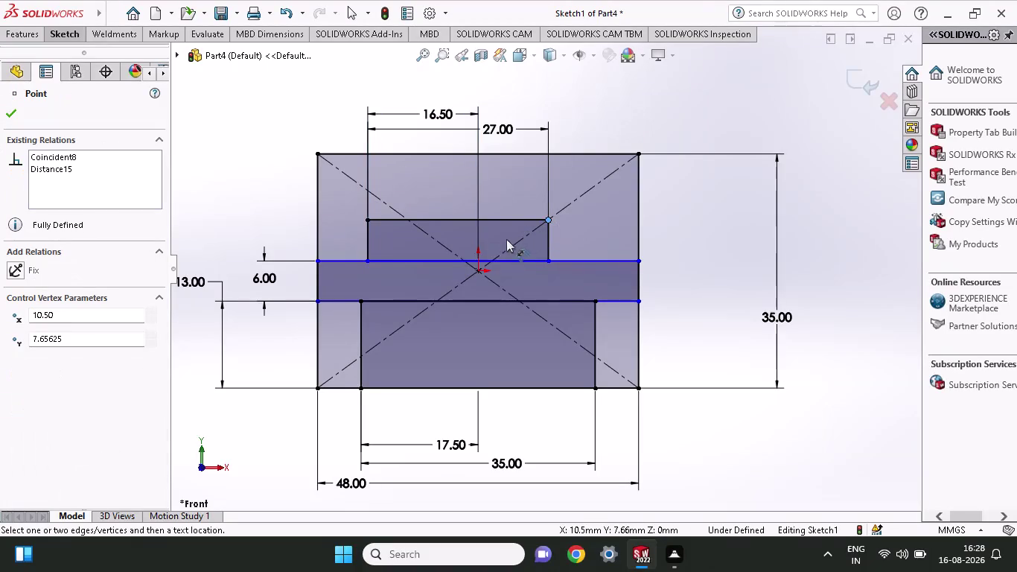
Add a driven width dimension over the top slot, then select its 27.00 width.
click(477, 260)
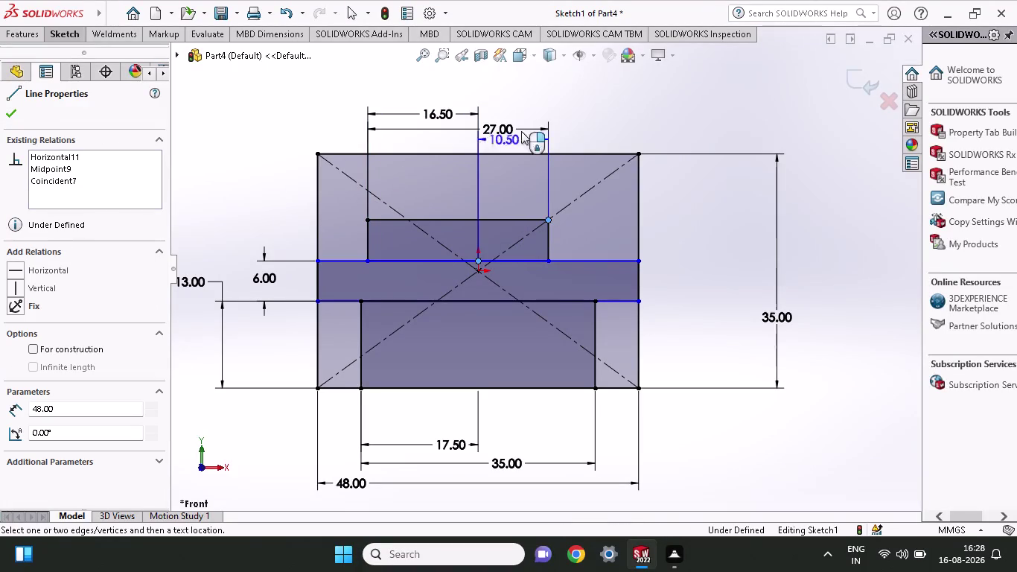
click(534, 108)
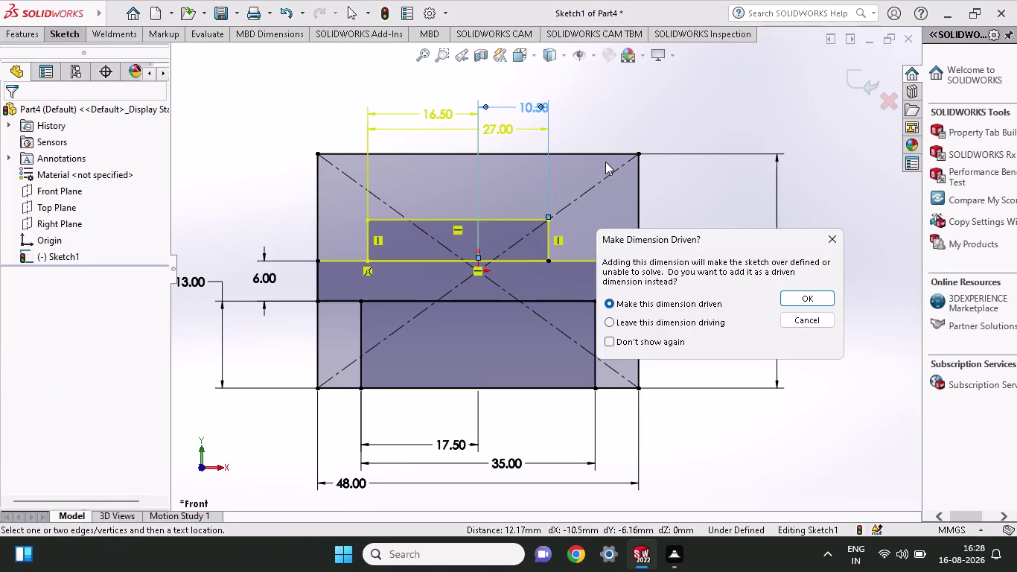
click(823, 230)
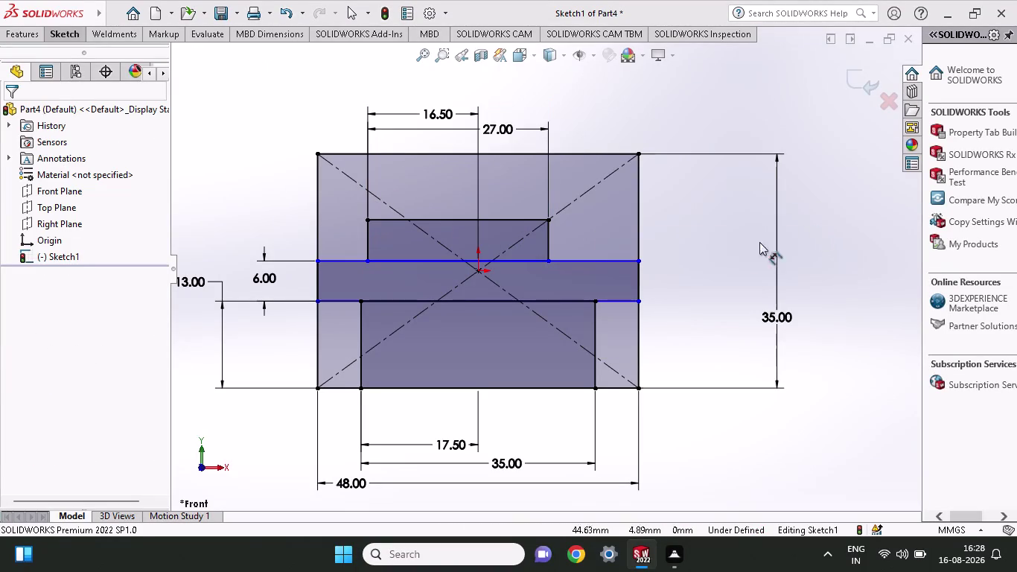
click(547, 259)
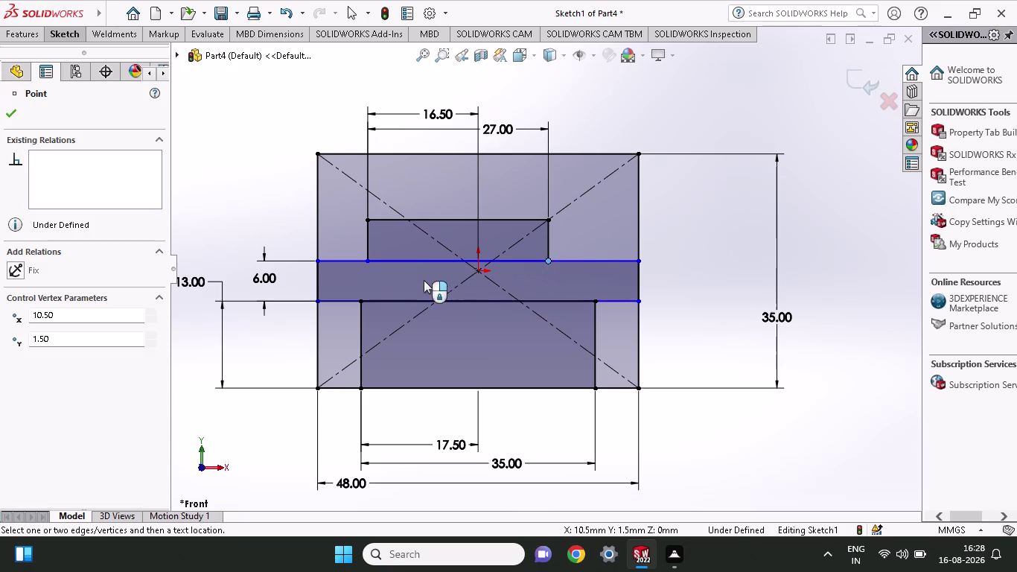
click(369, 263)
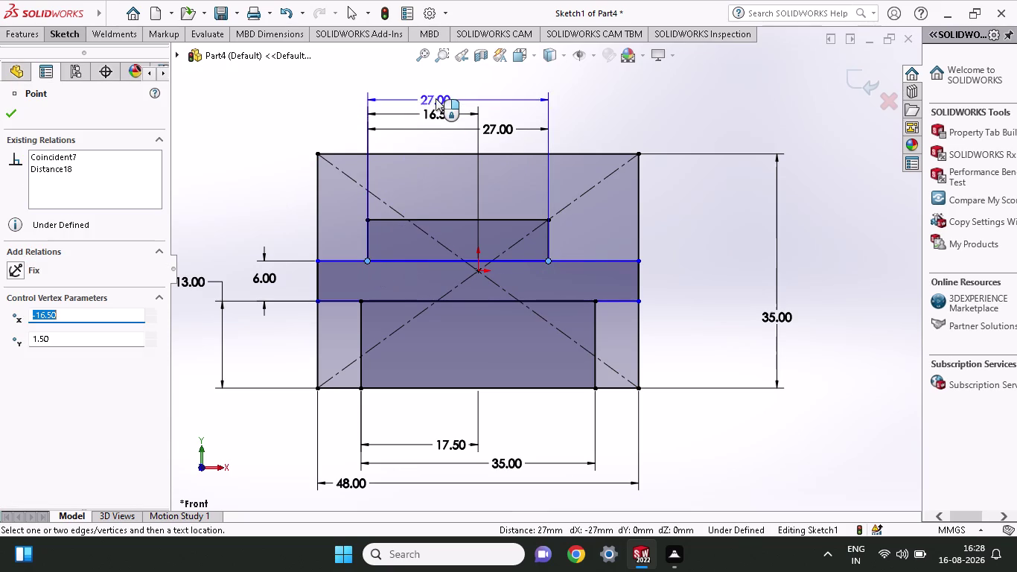
click(435, 98)
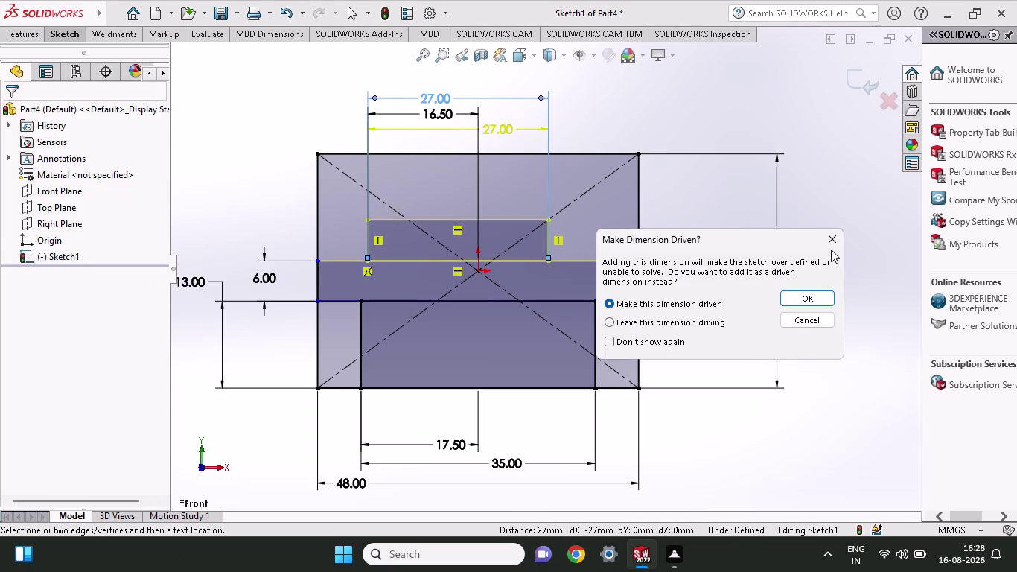
click(831, 245)
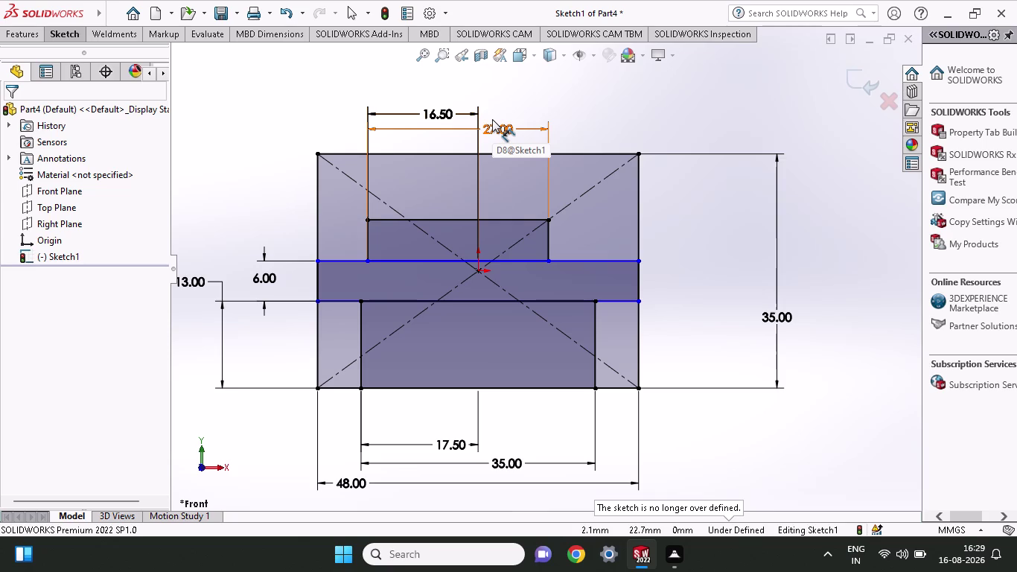
key(Escape)
key(Escape)
key(Escape)
click(500, 127)
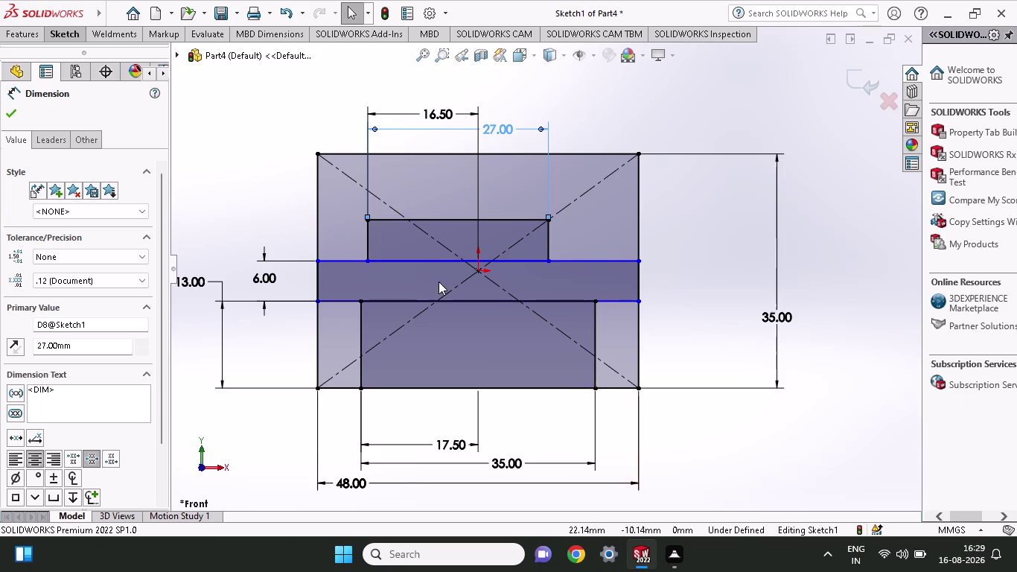
Change the slot's 16.50 offset to 27/2 (13.50), leaving the 6.00 thickness unchanged.
double_click(437, 113)
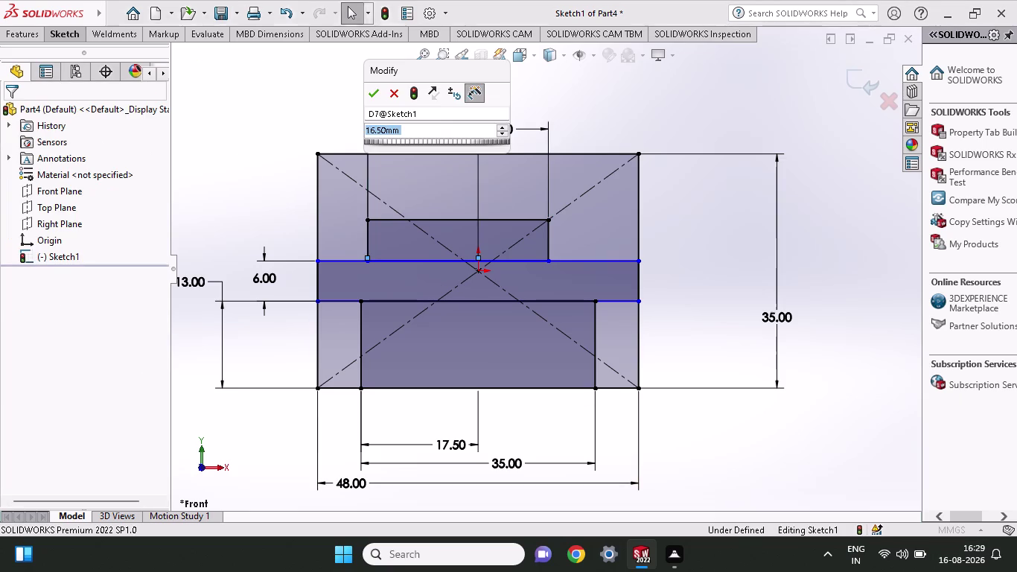
text(27)
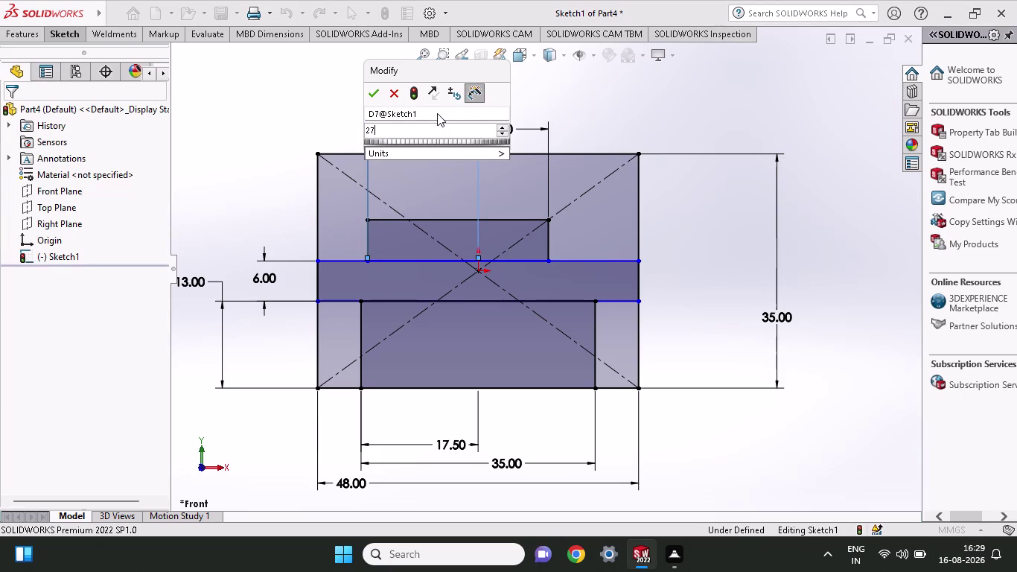
text(/2)
key(Return)
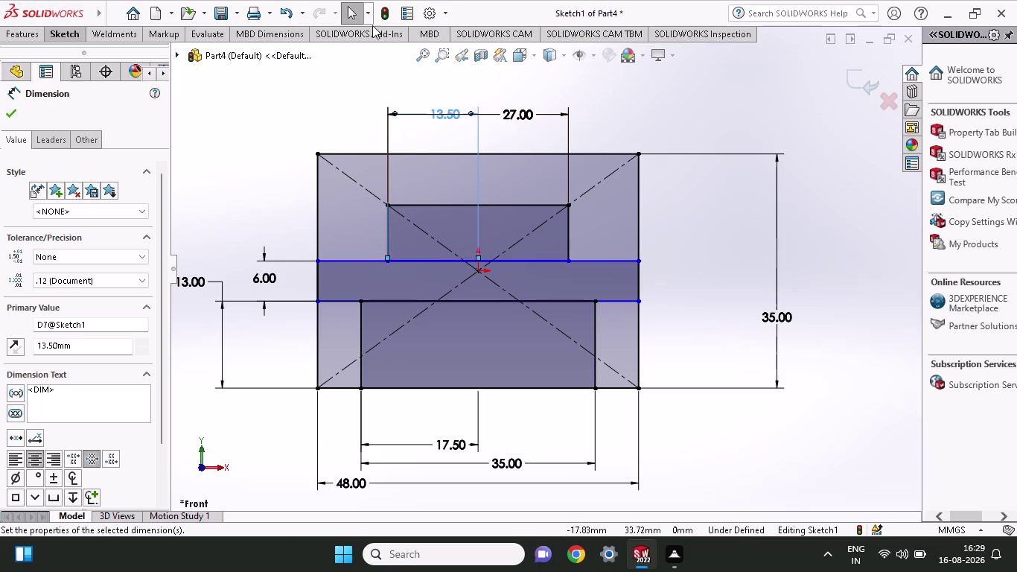
double_click(261, 279)
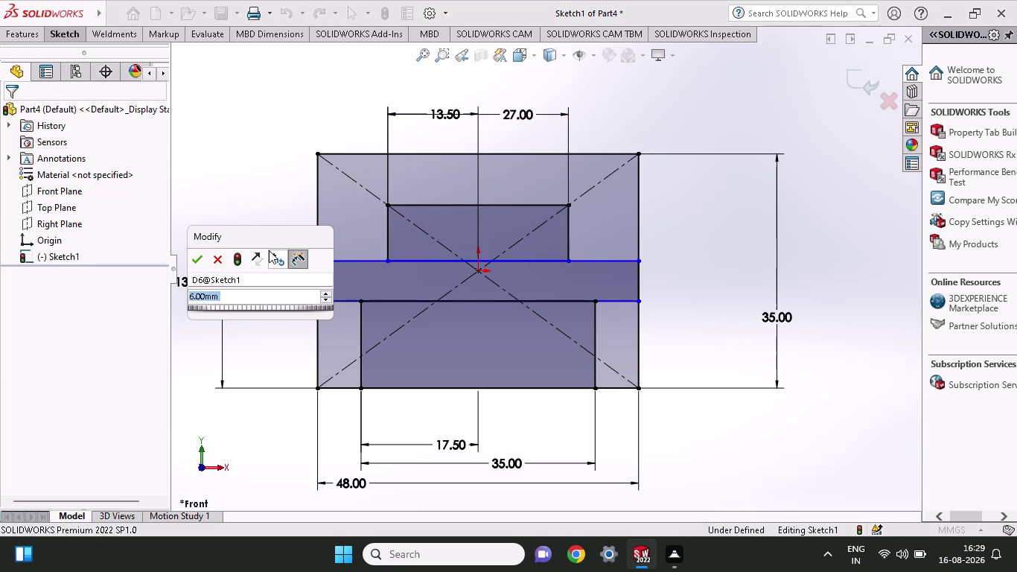
click(195, 256)
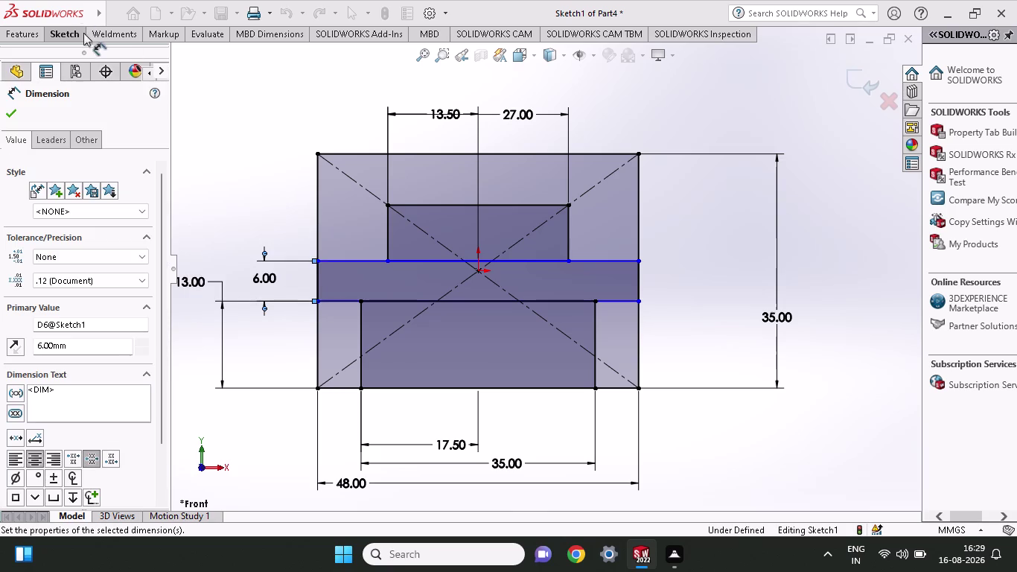
Dimension the slot's left side at 8.34 and undo the accidental height change.
click(78, 40)
click(65, 72)
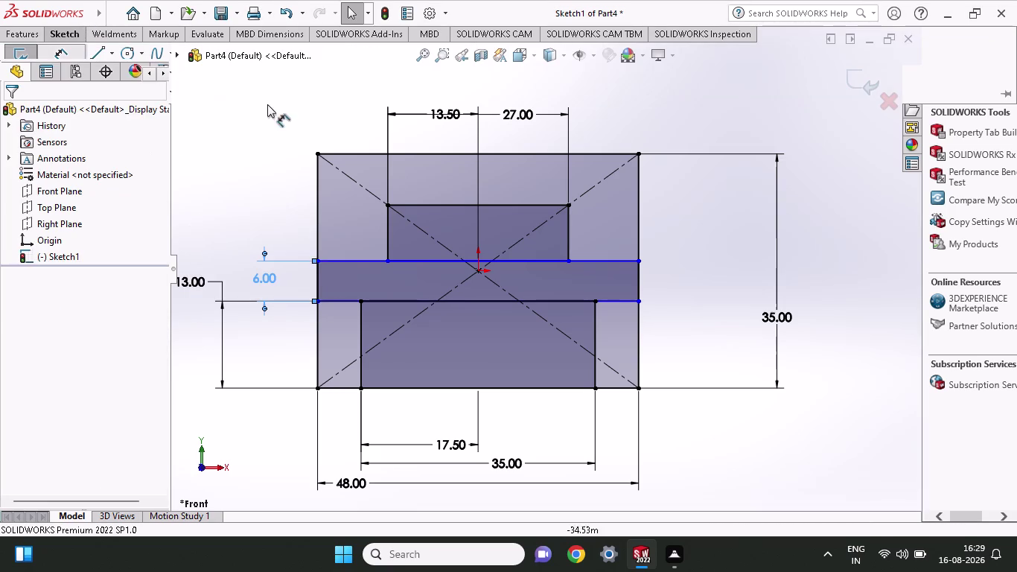
click(388, 238)
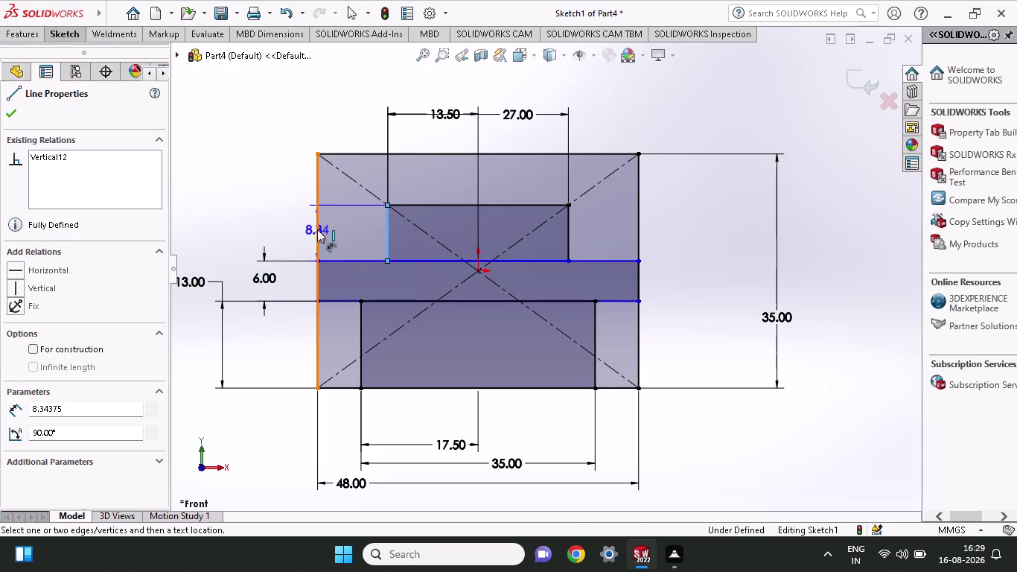
click(233, 243)
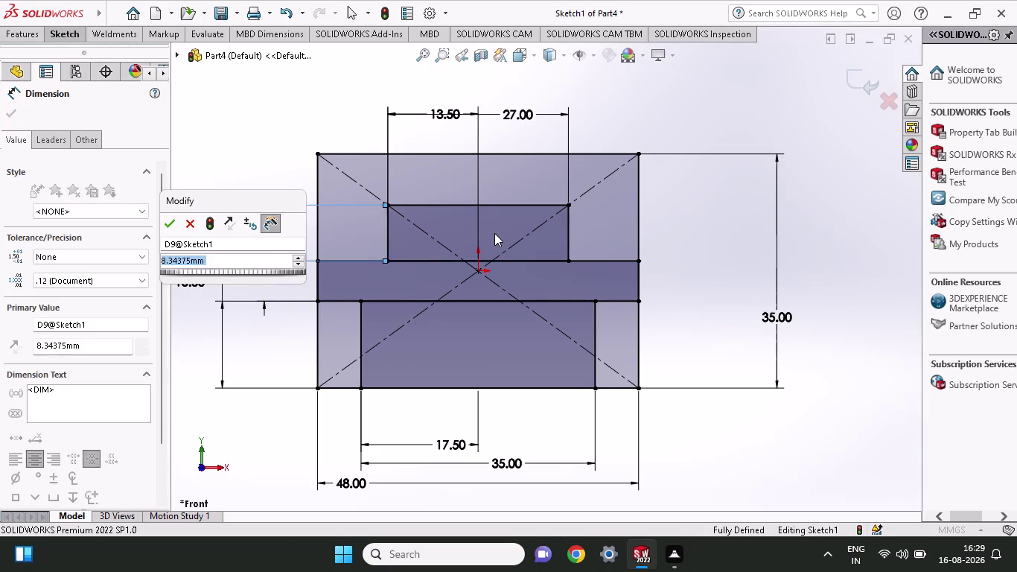
key(3)
key(Return)
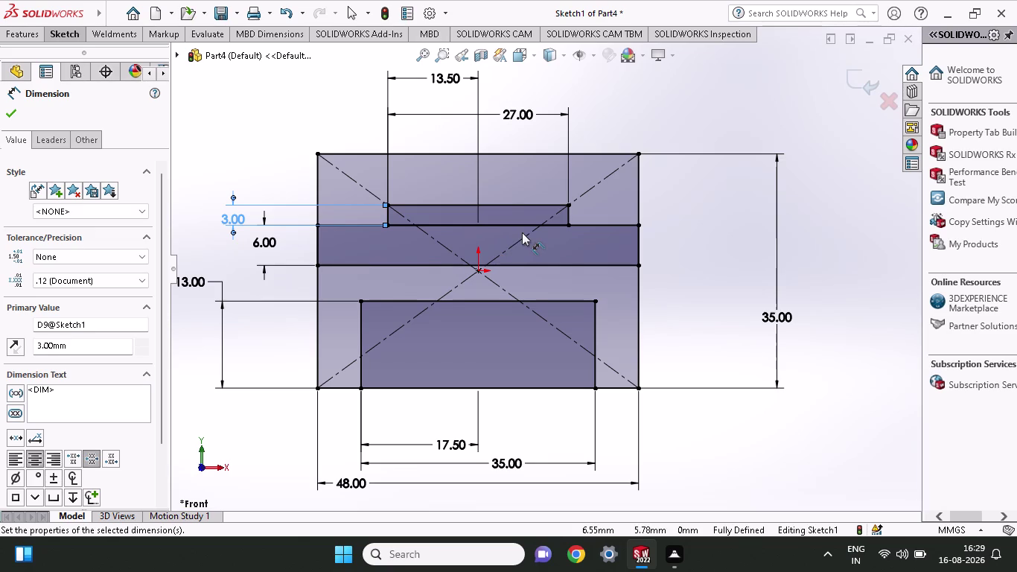
key(ctrl+z)
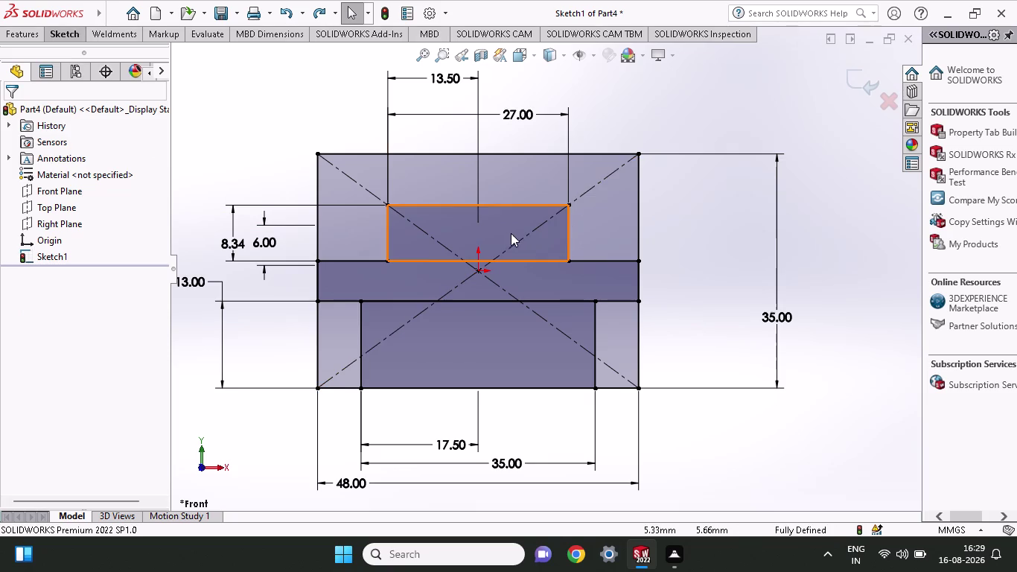
Undo the slot selection and re-enter the slot offset as 27/2.
drag(507, 233, 506, 226)
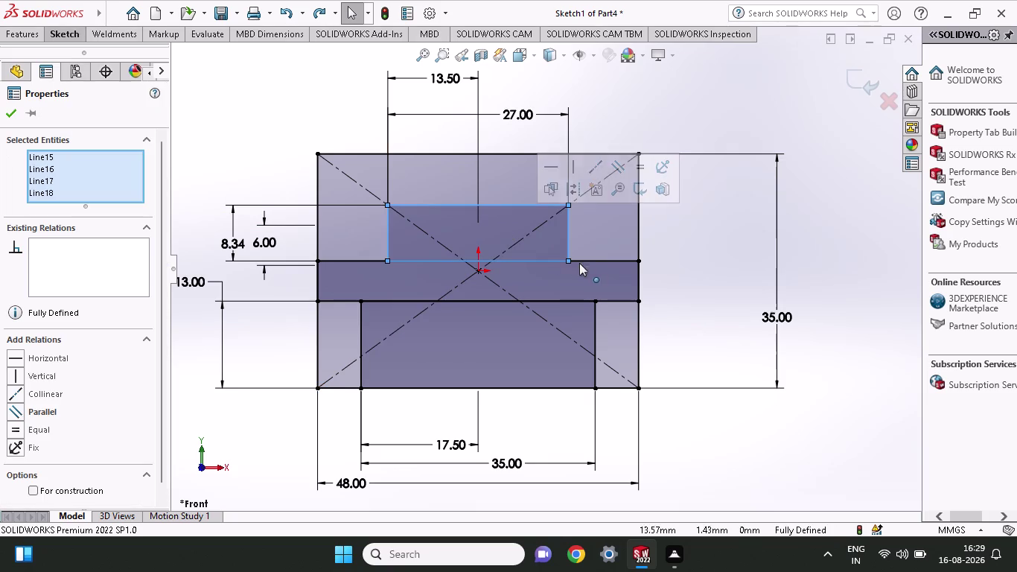
key(Escape)
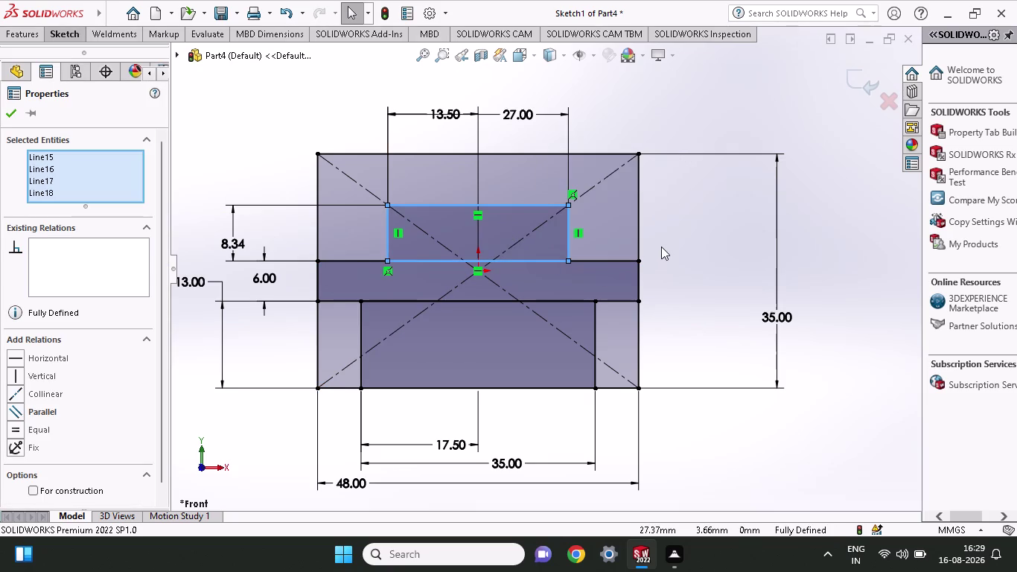
key(Escape)
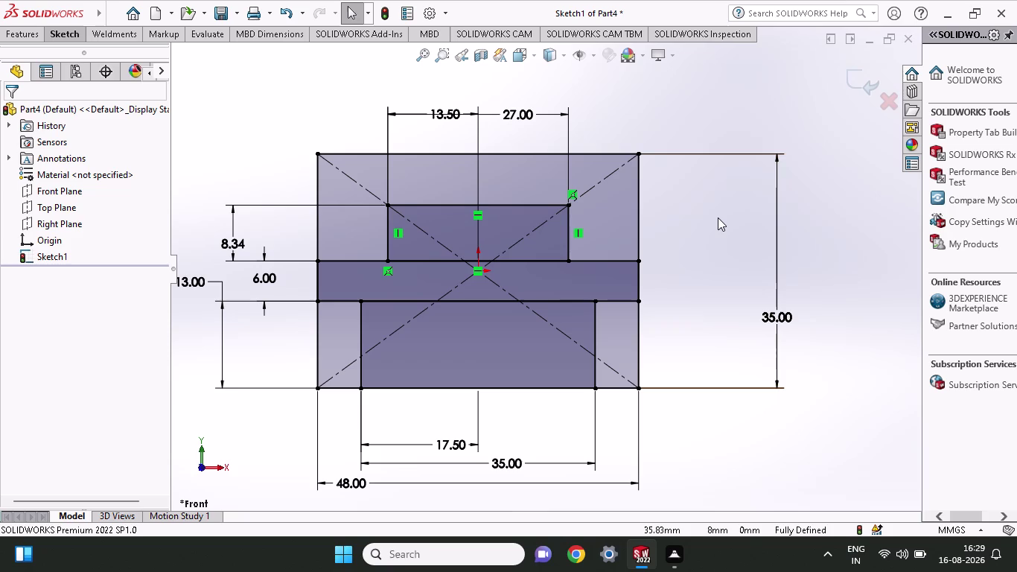
key(ctrl+z)
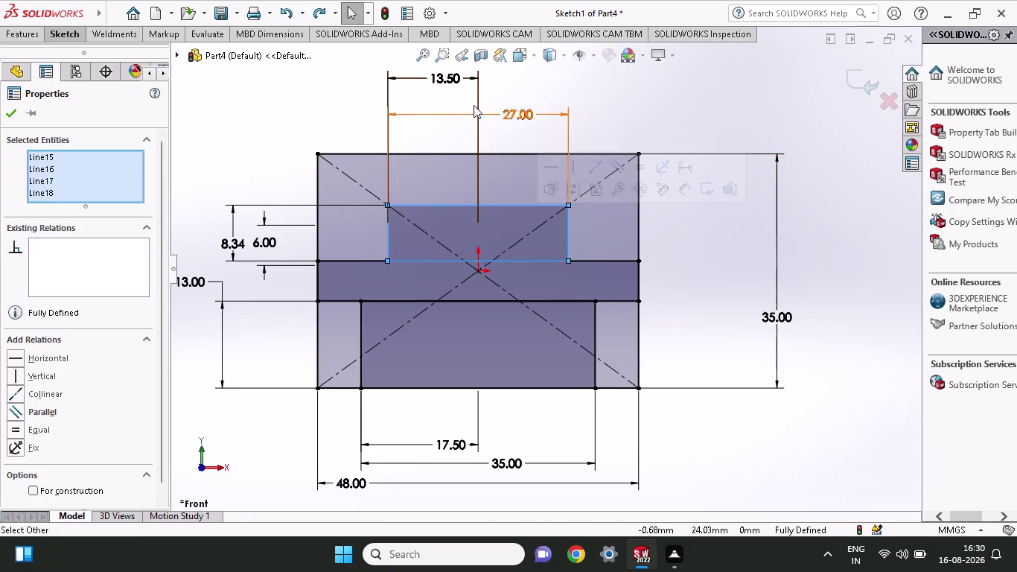
double_click(450, 79)
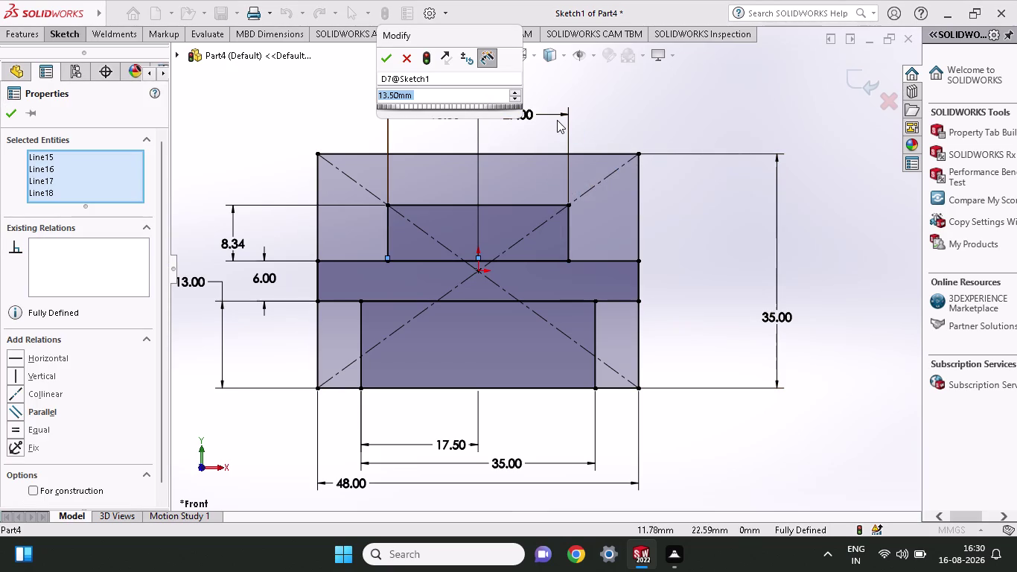
text(27/2)
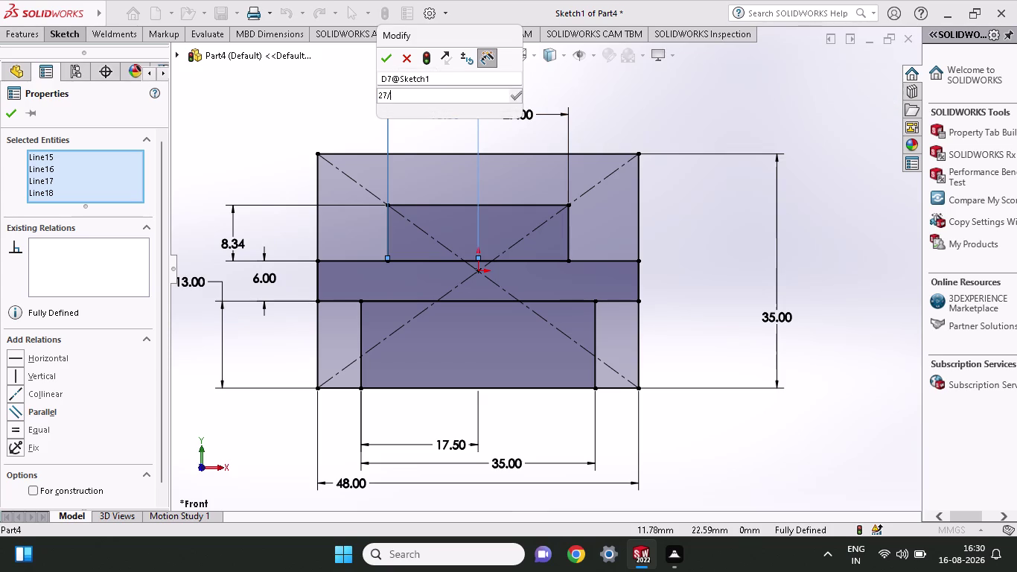
key(Return)
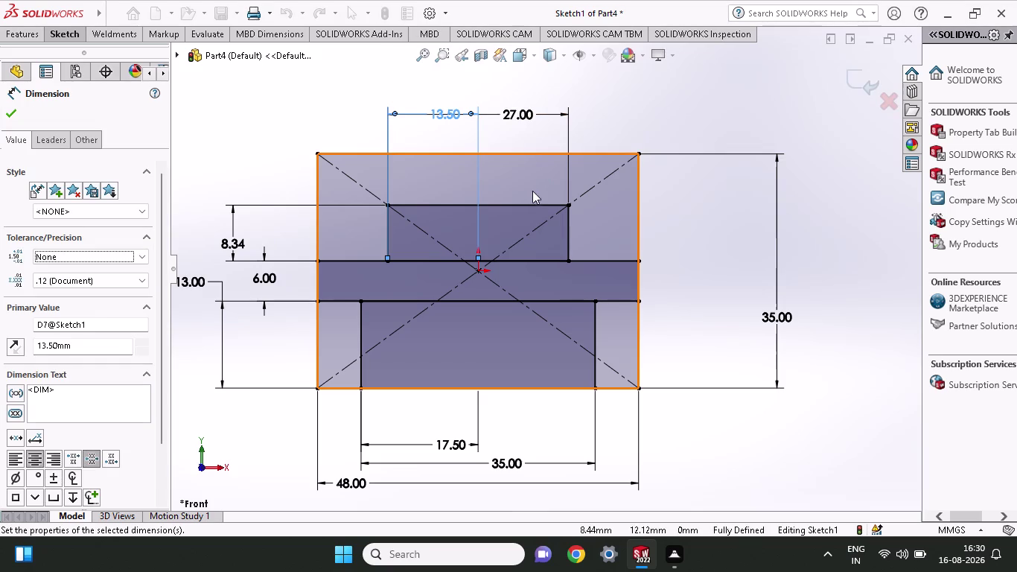
Delete the slot's lines, confirming removal of their dimensions.
click(520, 215)
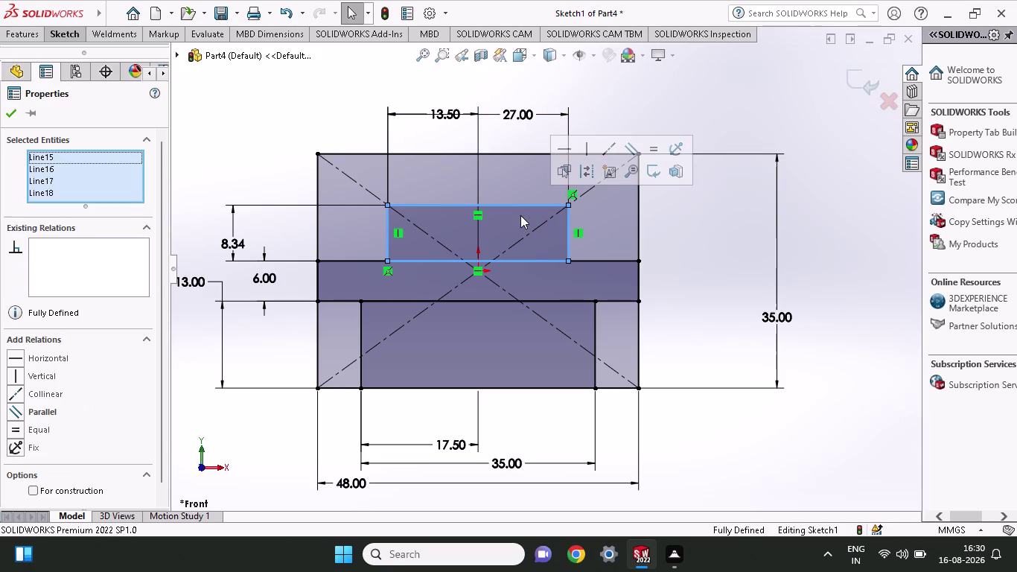
key(Delete)
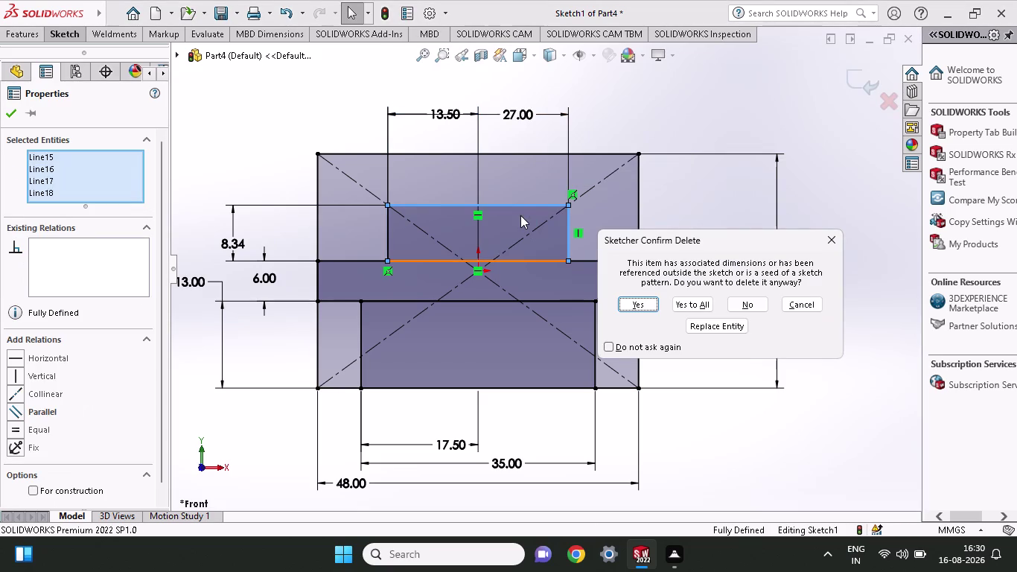
click(631, 309)
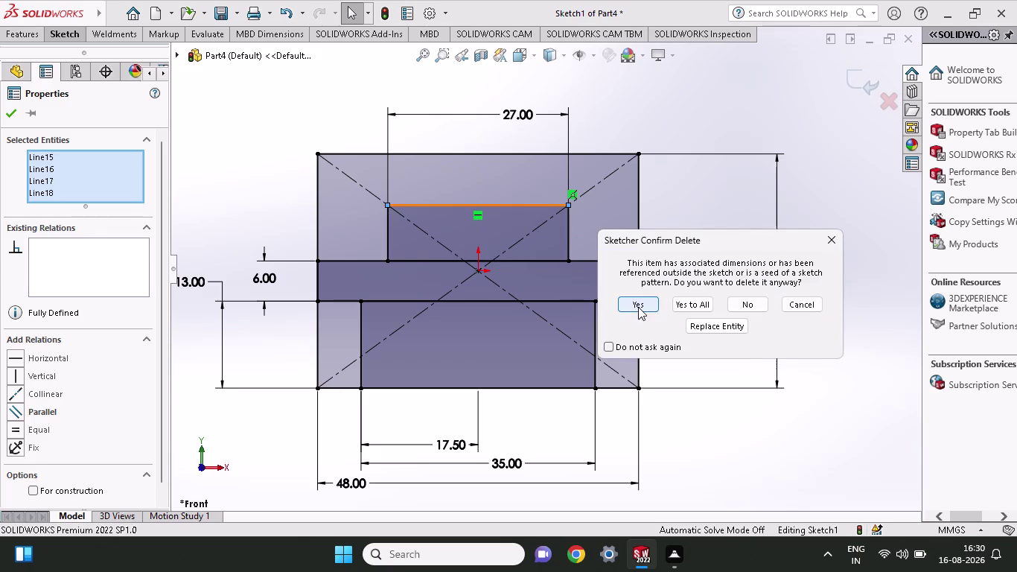
click(637, 306)
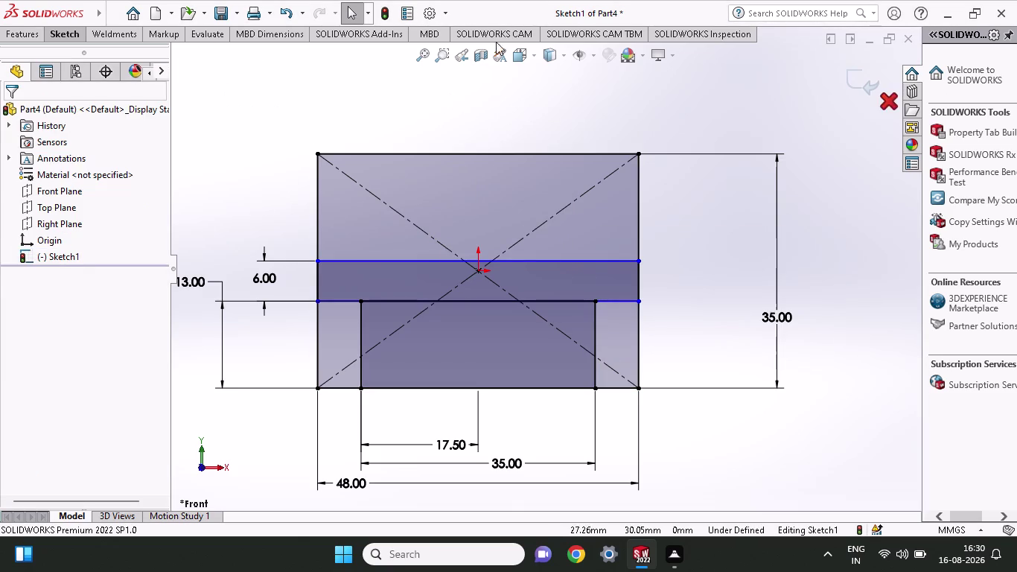
click(55, 33)
click(87, 49)
Draw the left stepped side of the groove outline up to the top edge.
click(89, 55)
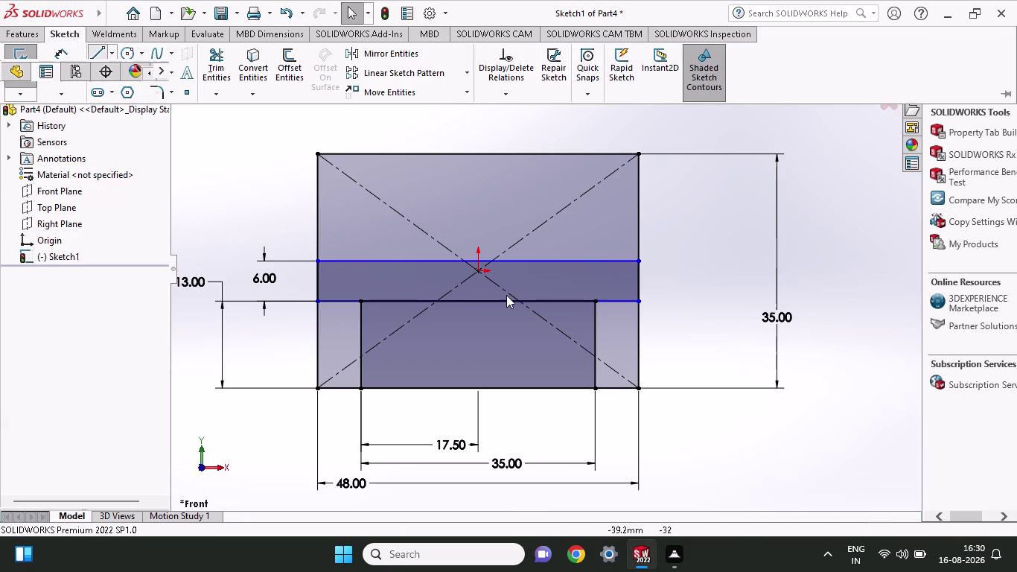
click(420, 260)
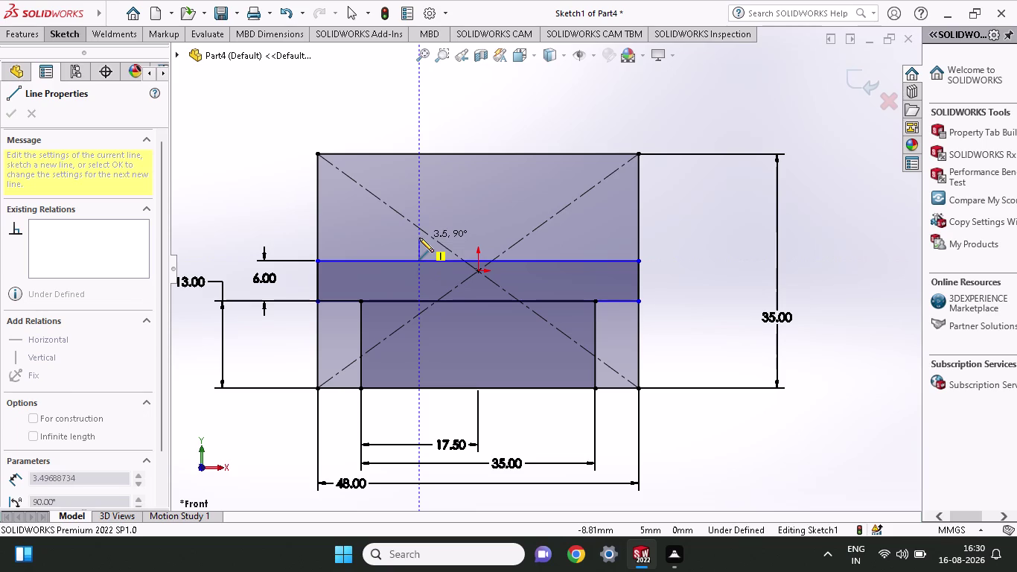
click(419, 237)
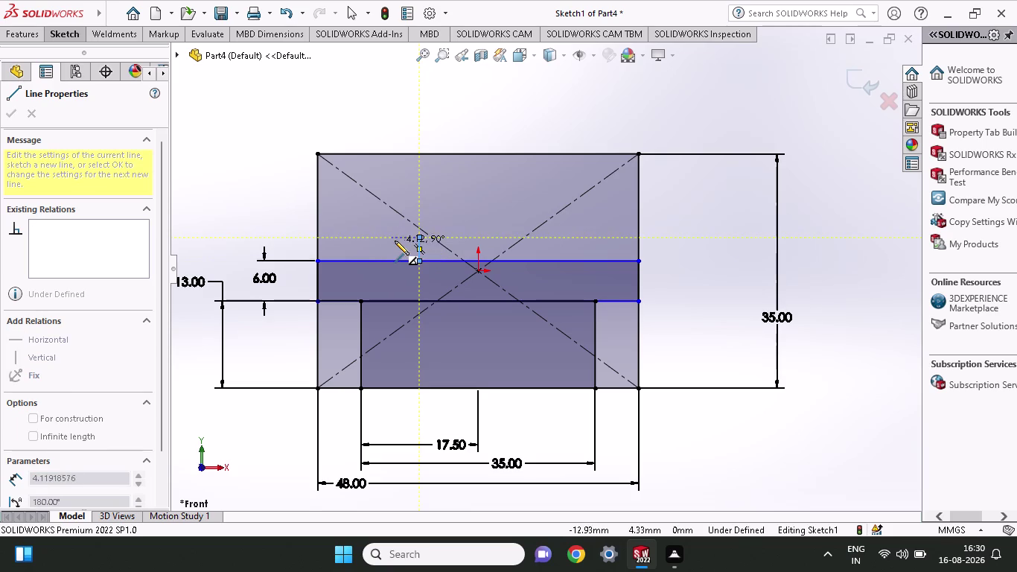
click(395, 241)
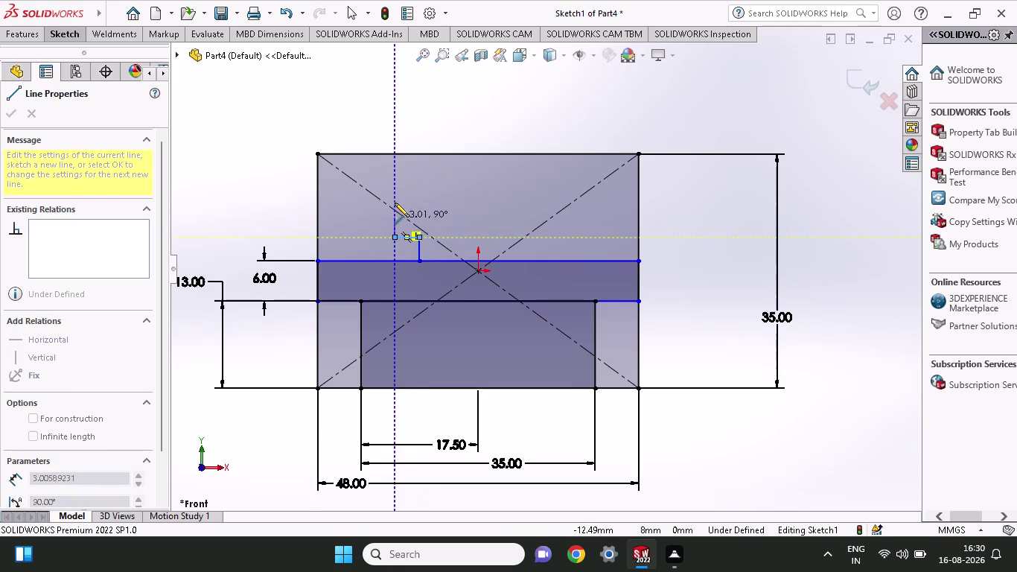
click(391, 154)
click(415, 153)
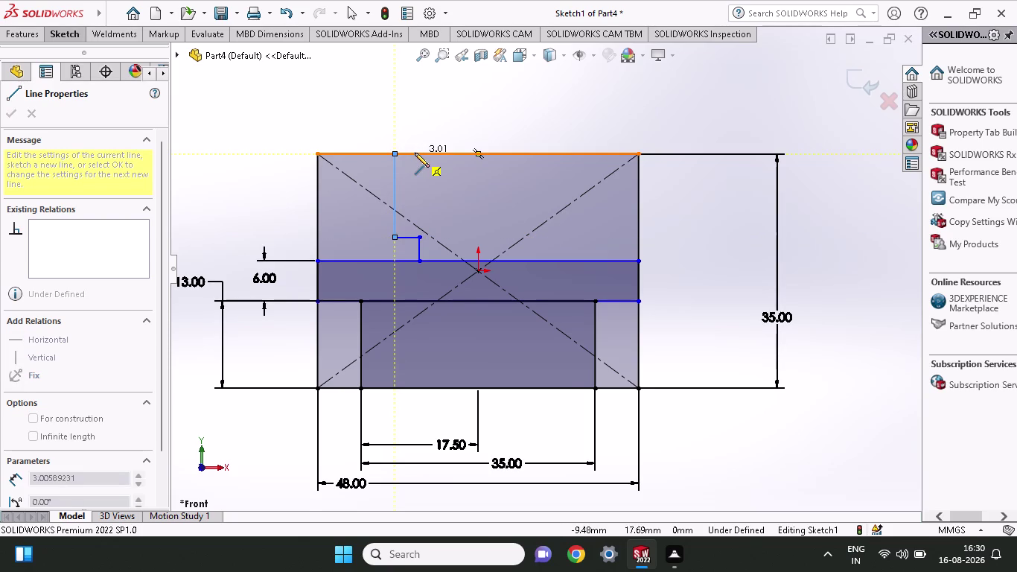
click(466, 224)
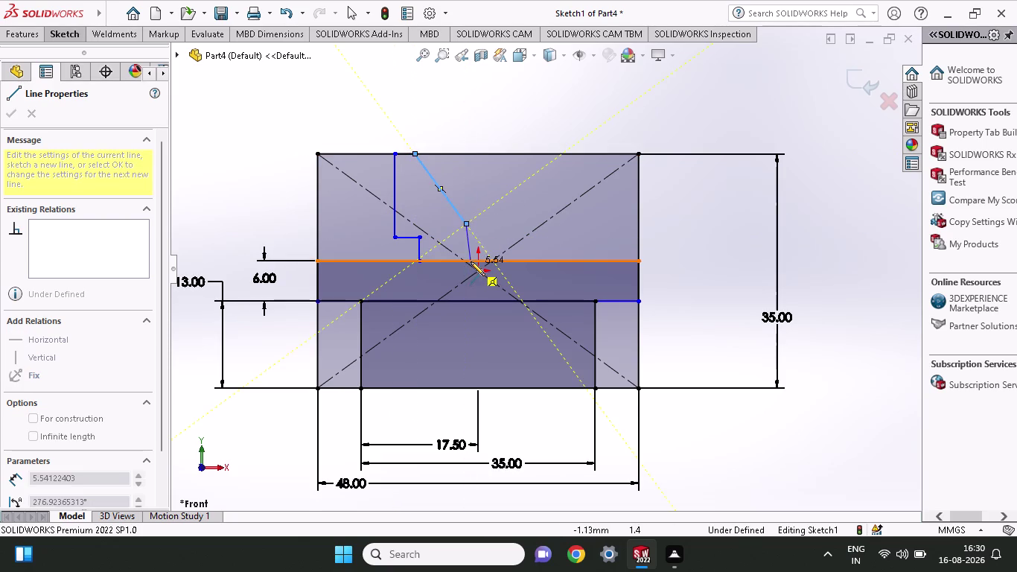
click(465, 259)
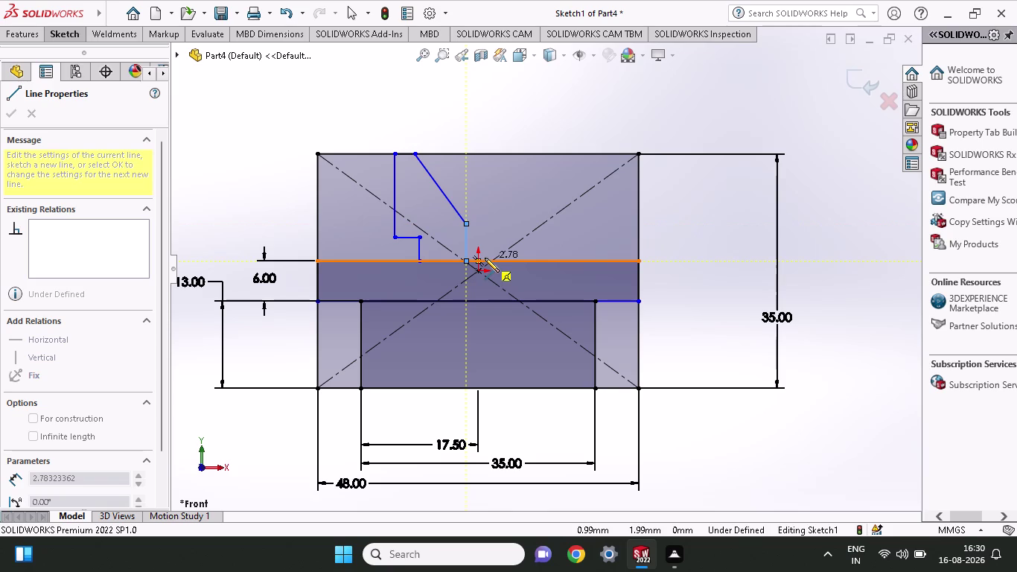
Draw the groove bottom and right stepped side, then end the line chain.
click(484, 257)
click(482, 229)
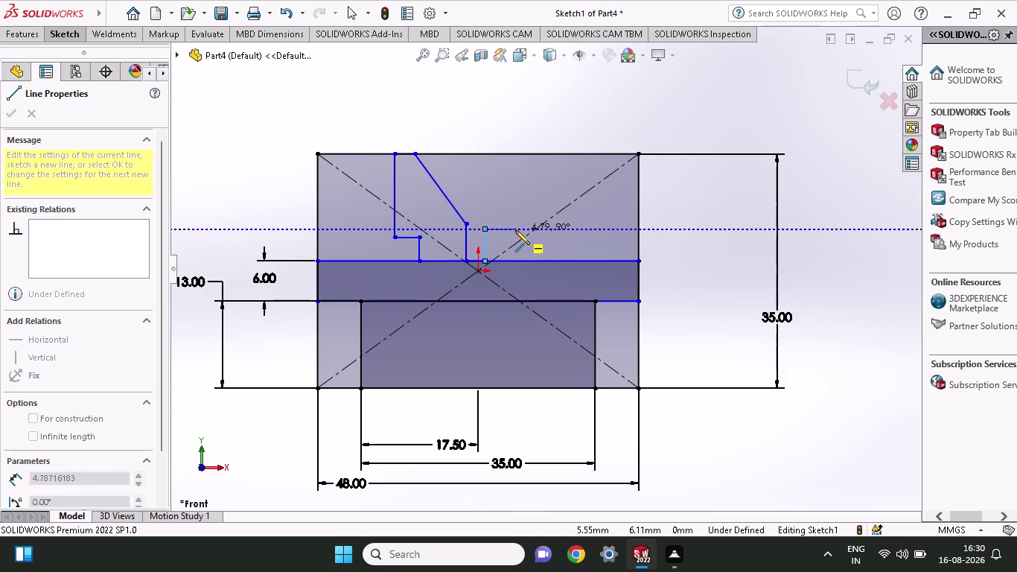
click(540, 157)
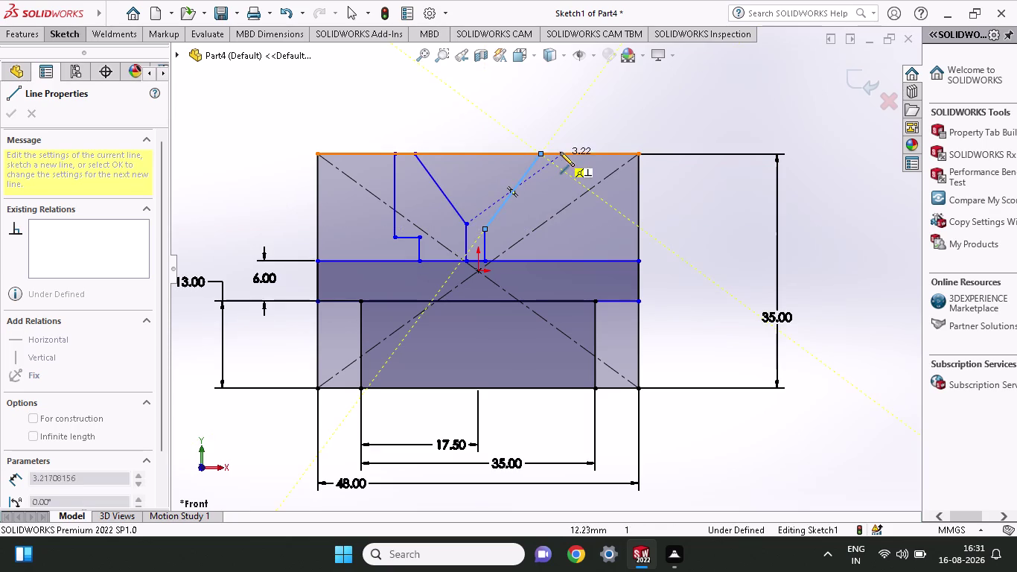
click(568, 152)
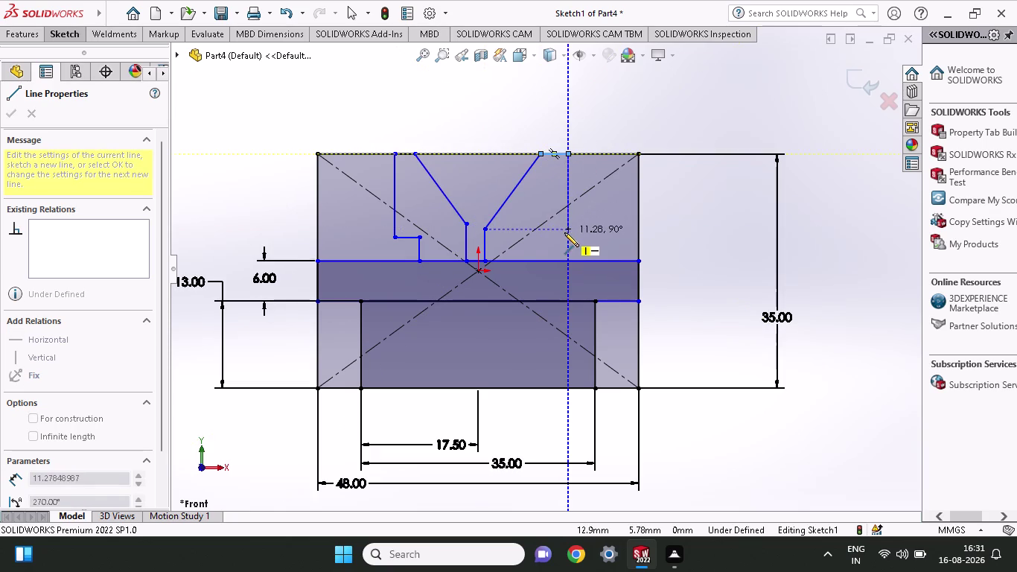
click(564, 232)
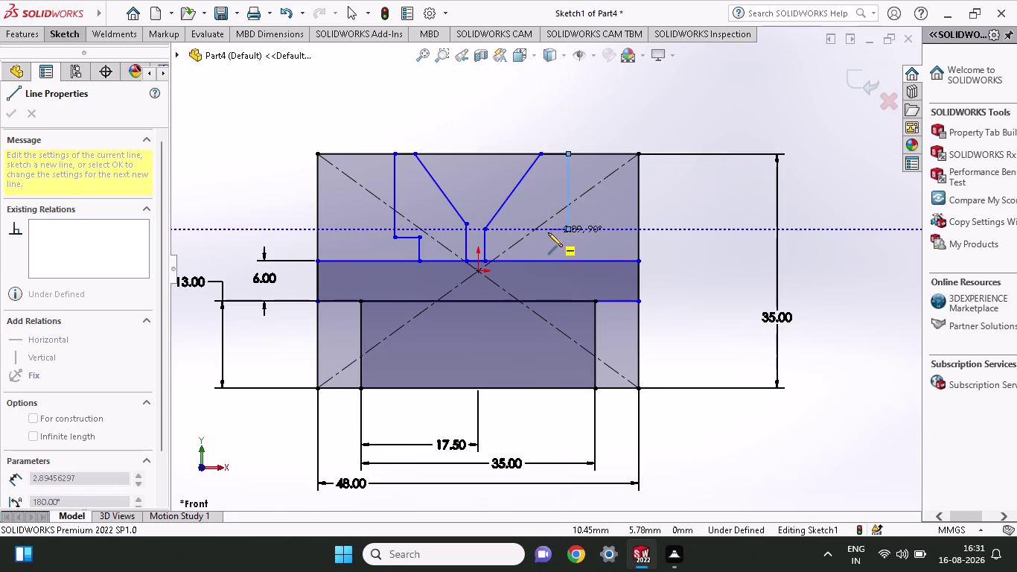
click(548, 233)
click(548, 262)
right_click(622, 227)
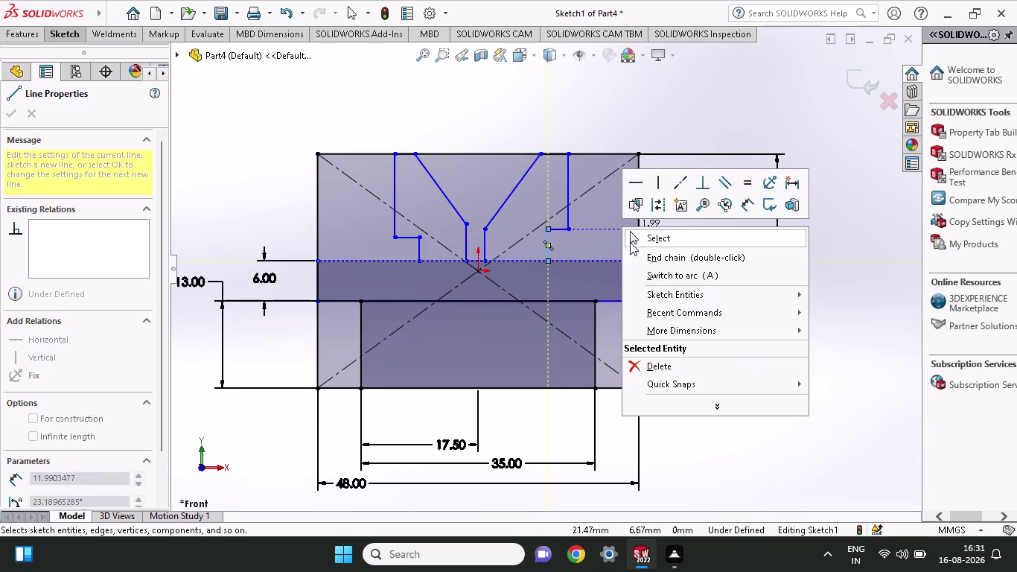
click(631, 241)
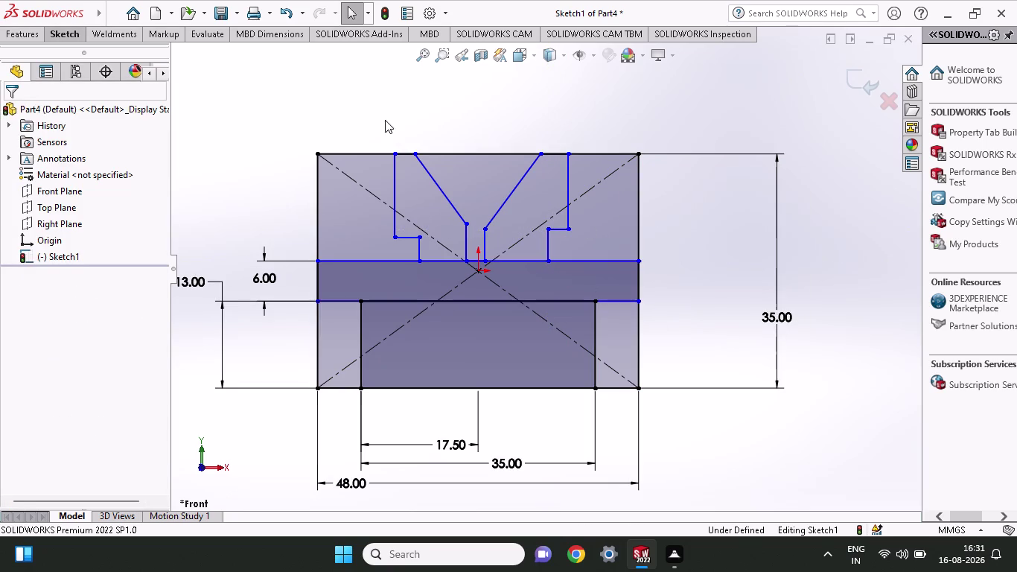
click(78, 35)
Dimension the left step 27/2 (13.50 mm) from the centre.
click(64, 64)
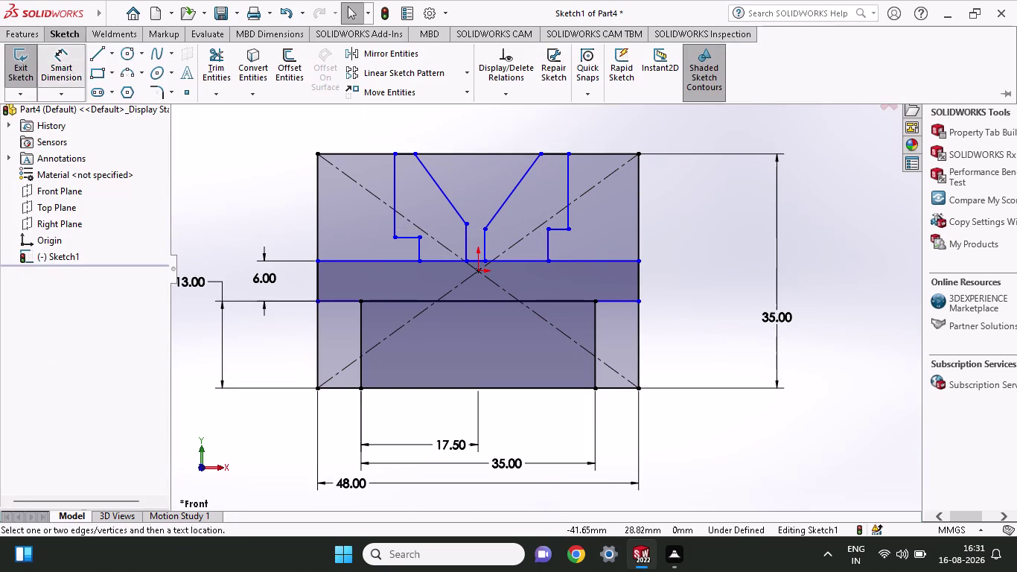
click(420, 262)
click(477, 260)
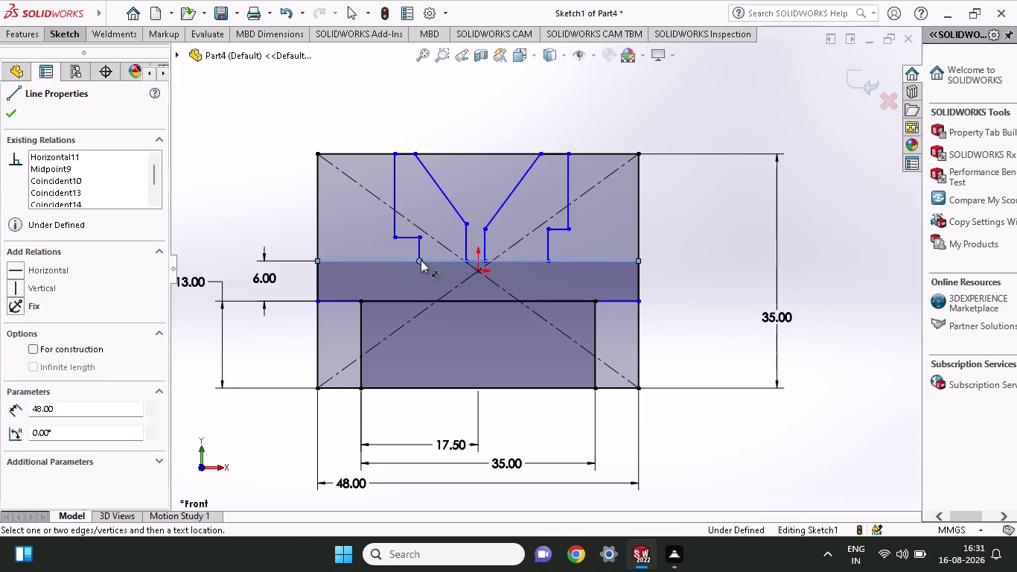
click(478, 262)
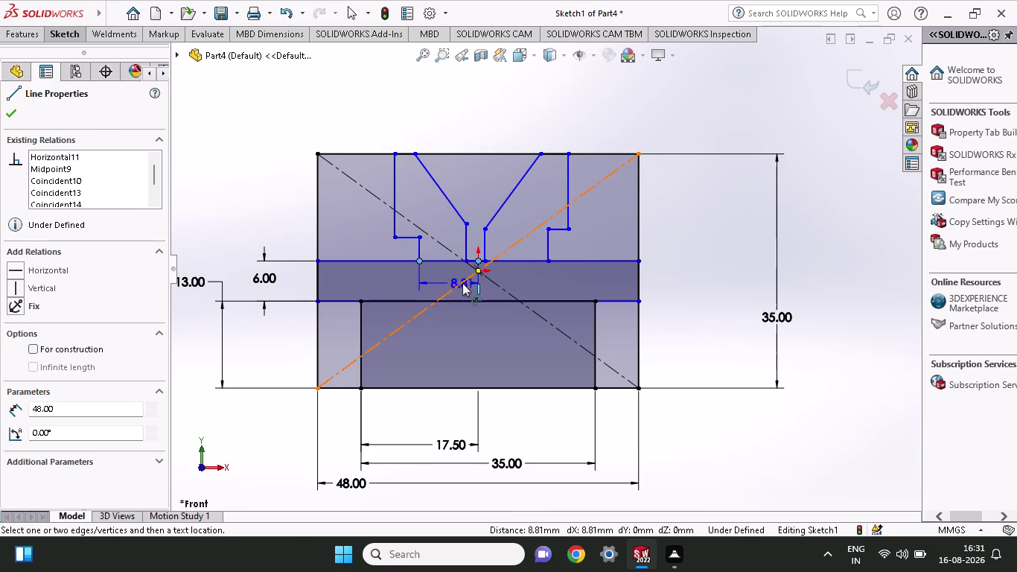
click(463, 283)
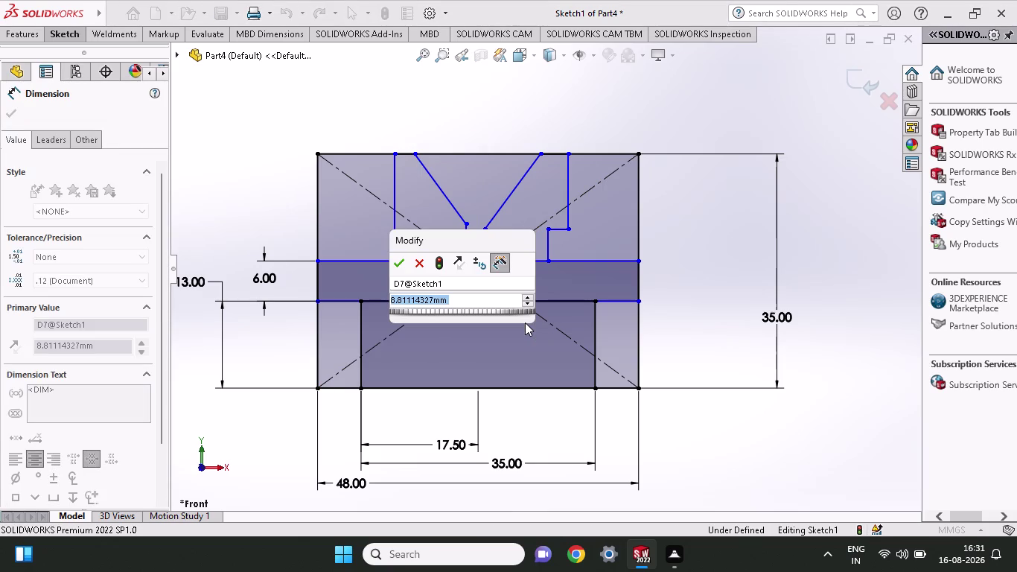
text(27)
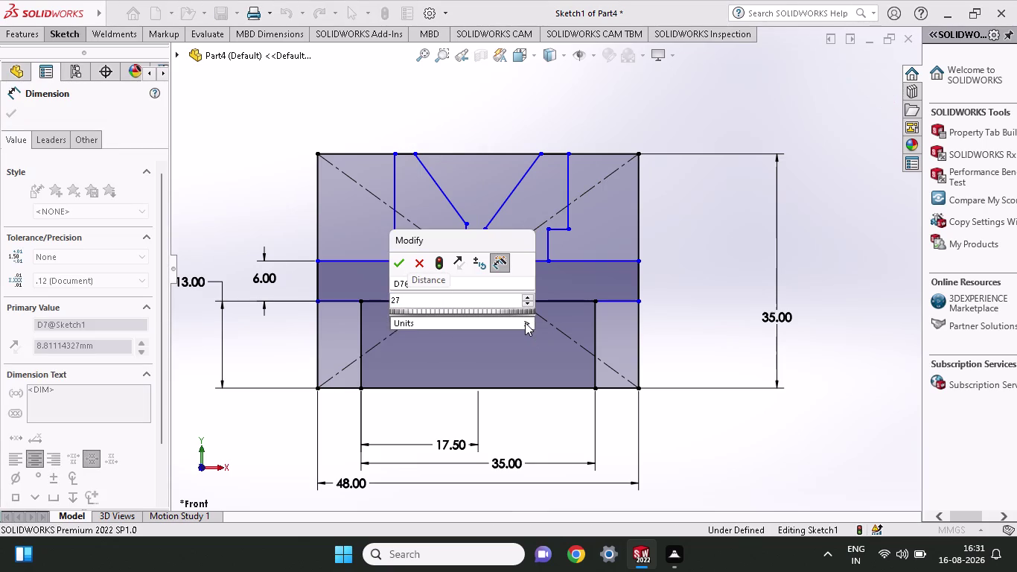
text(/2)
key(Return)
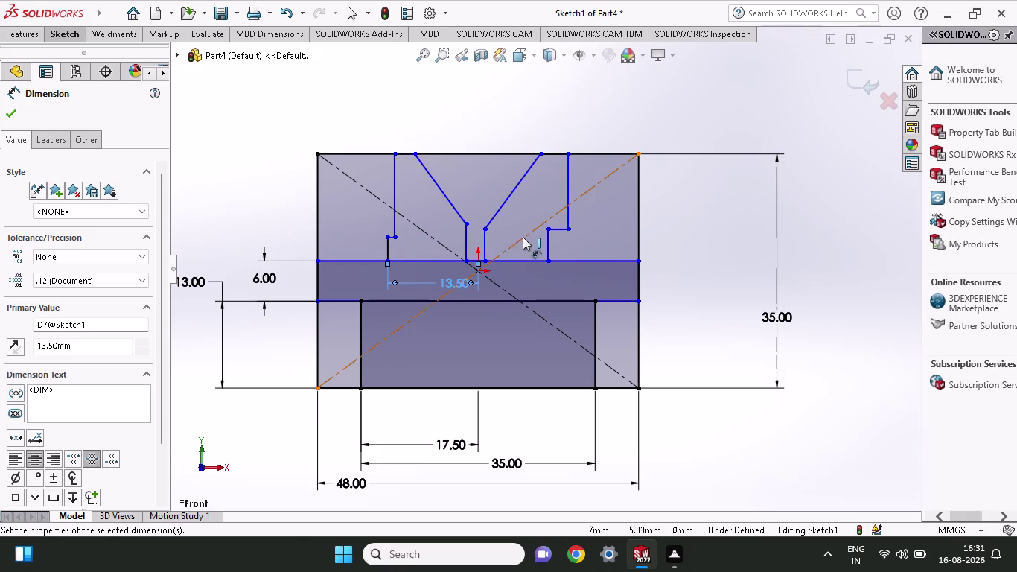
Dimension the distance between the two steps as 27 mm.
click(387, 259)
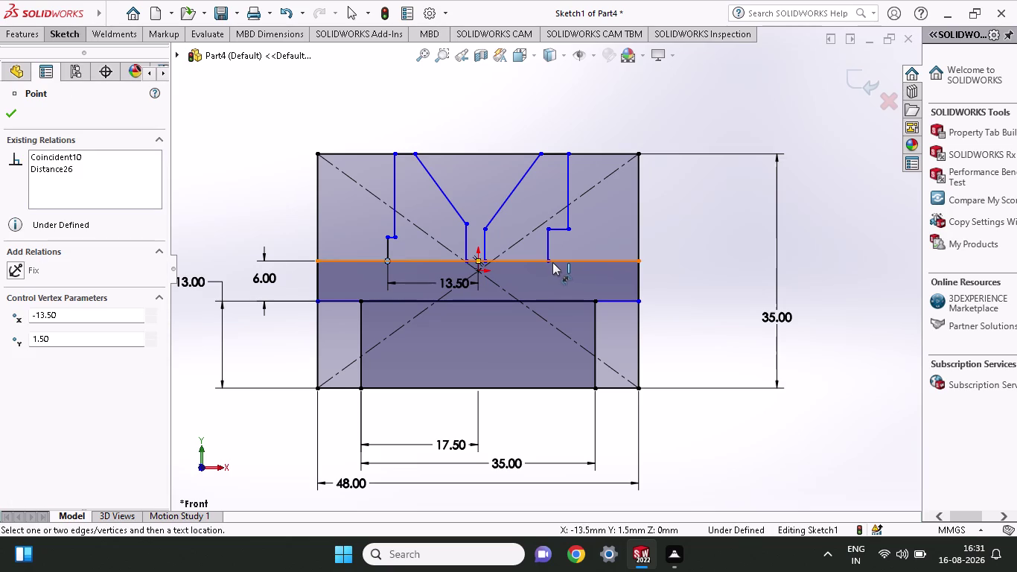
click(550, 262)
click(490, 338)
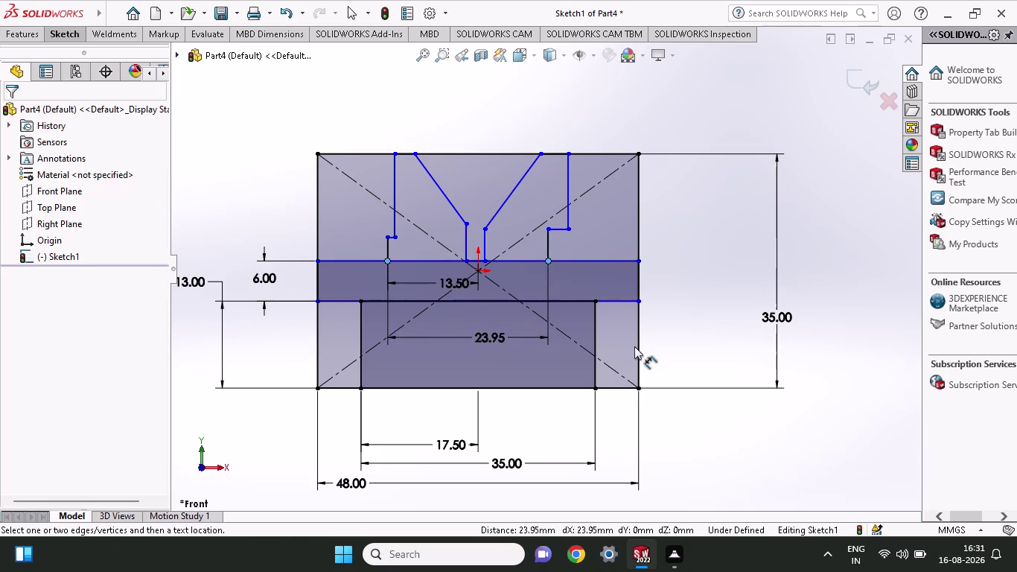
text(27)
key(Return)
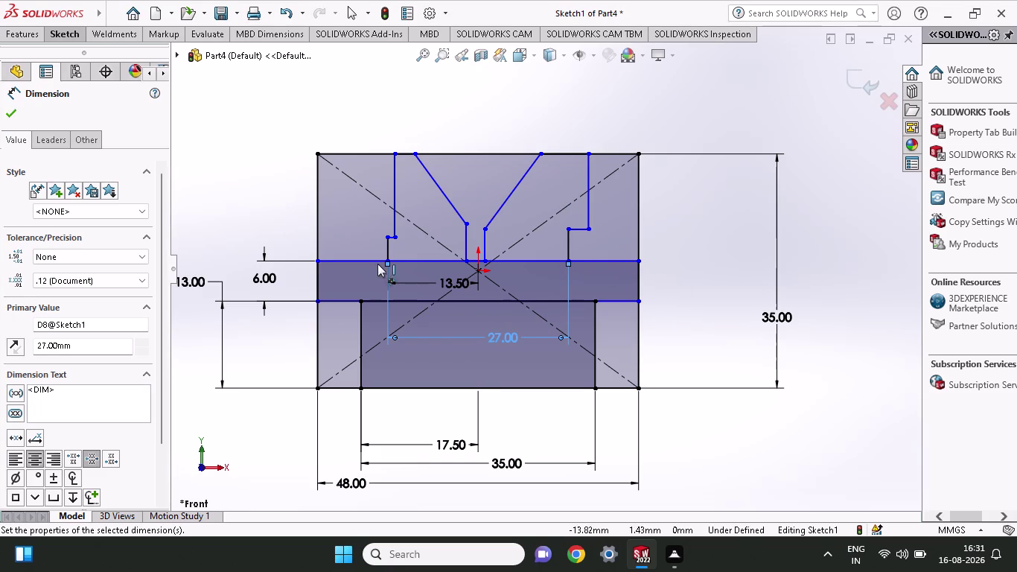
click(398, 240)
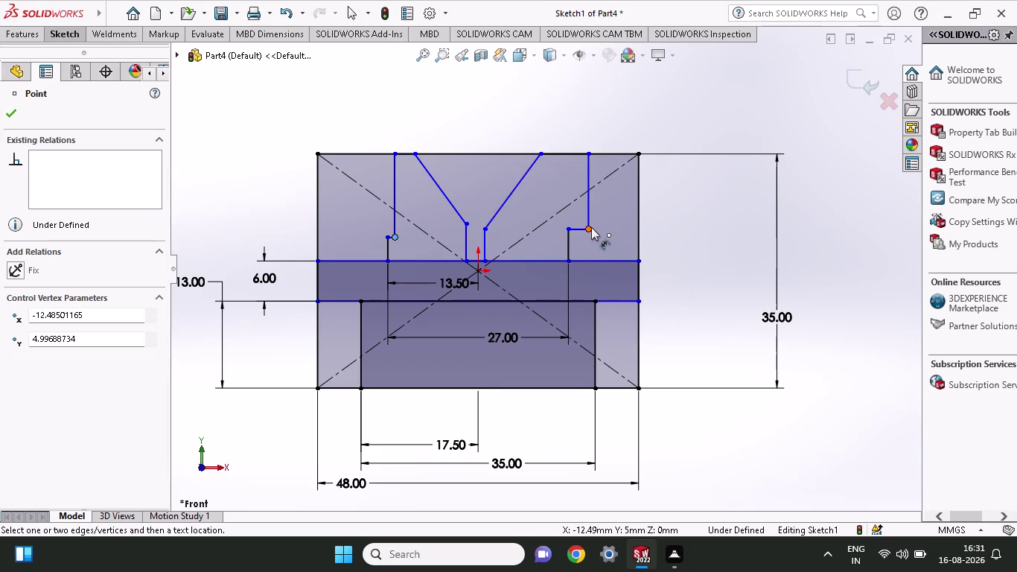
Dimension the upper block width as 33 mm.
click(589, 229)
click(466, 90)
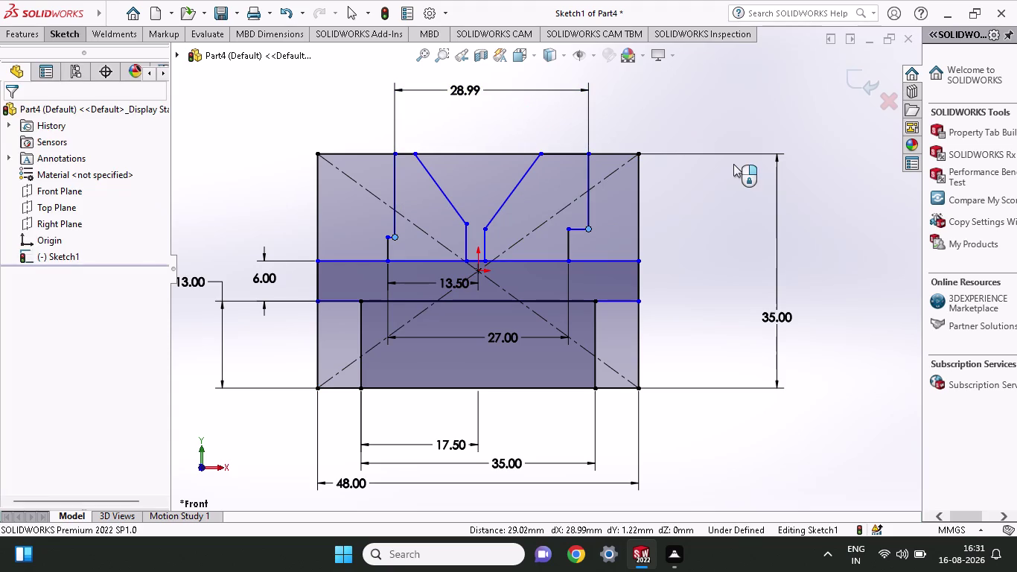
text(33)
key(Return)
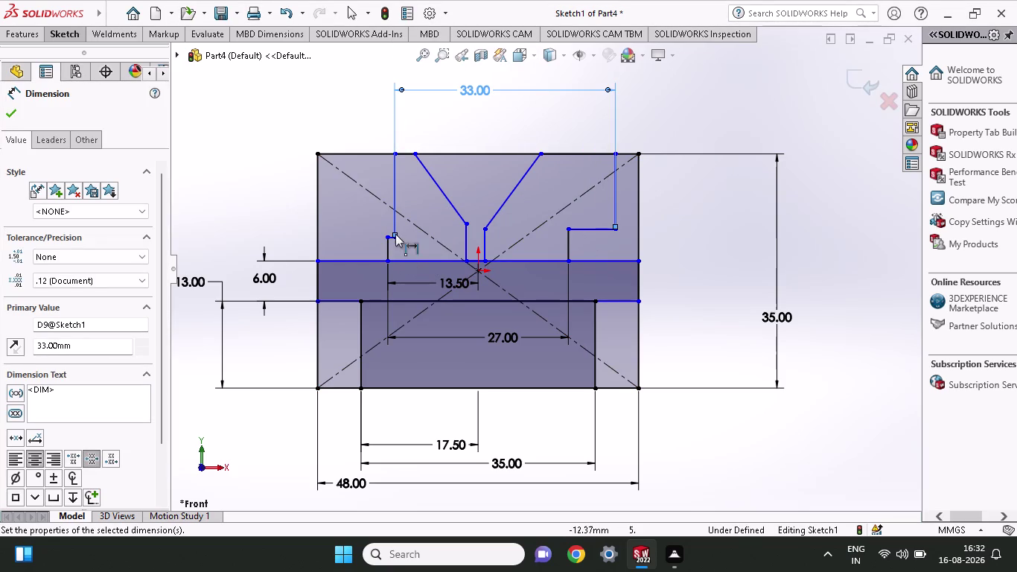
Set the right step height to 3 mm from the middle line.
click(611, 228)
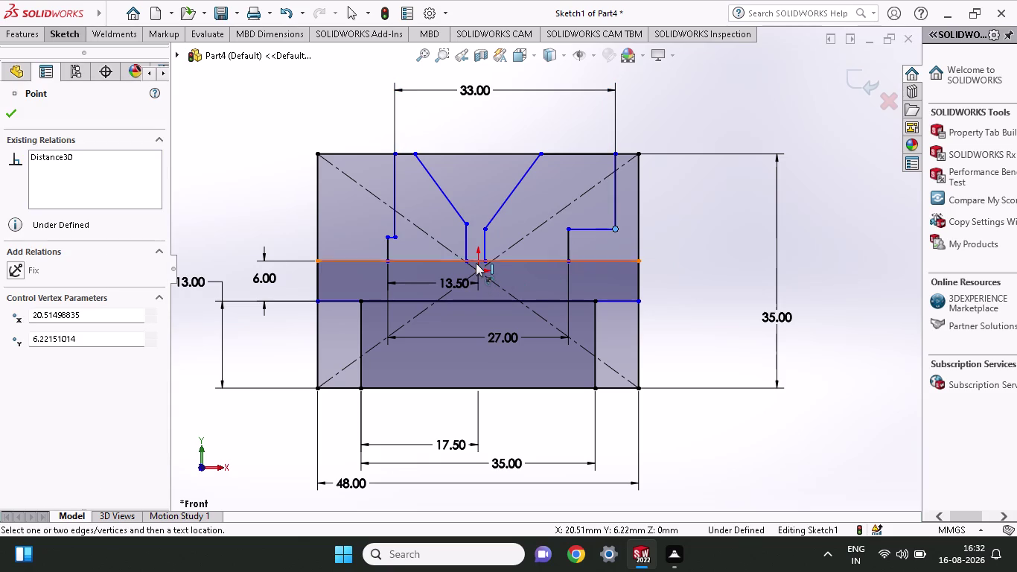
click(477, 257)
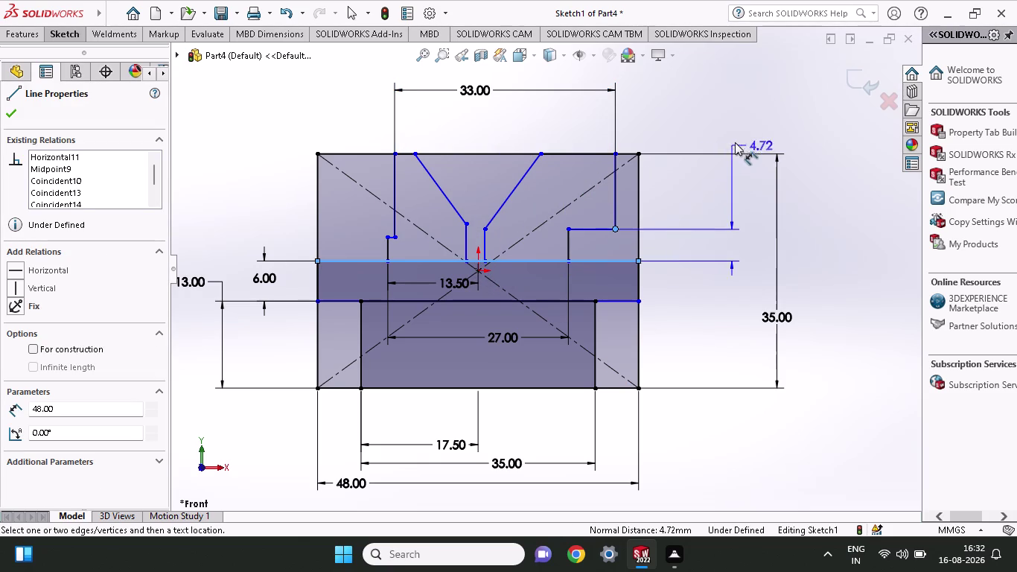
right_click(702, 146)
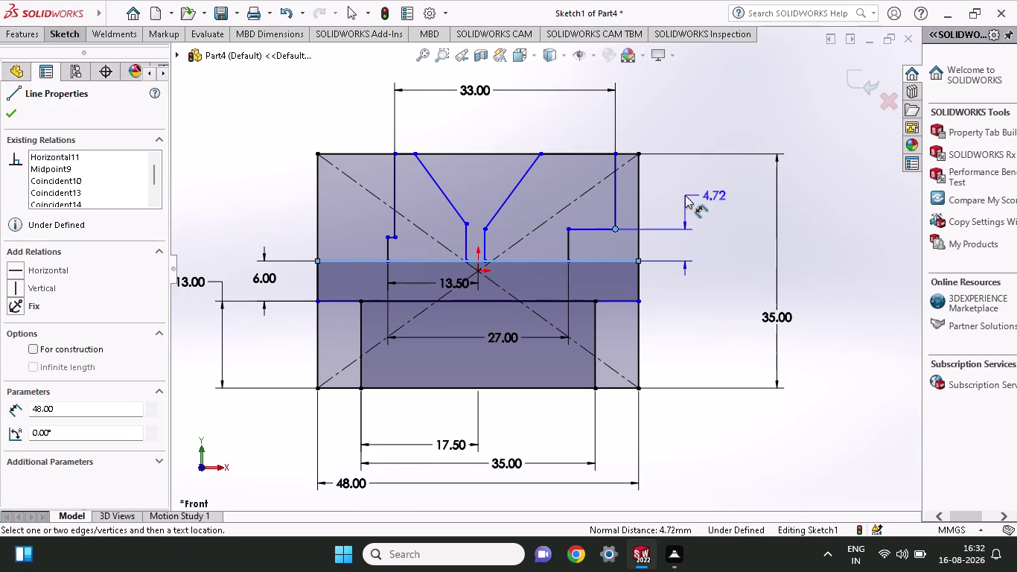
click(683, 195)
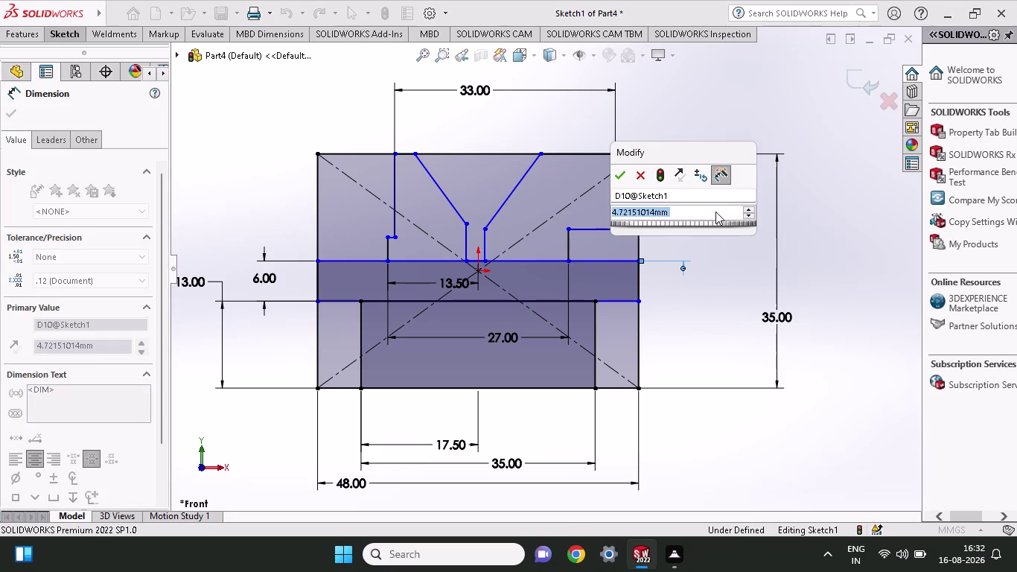
key(3)
key(Return)
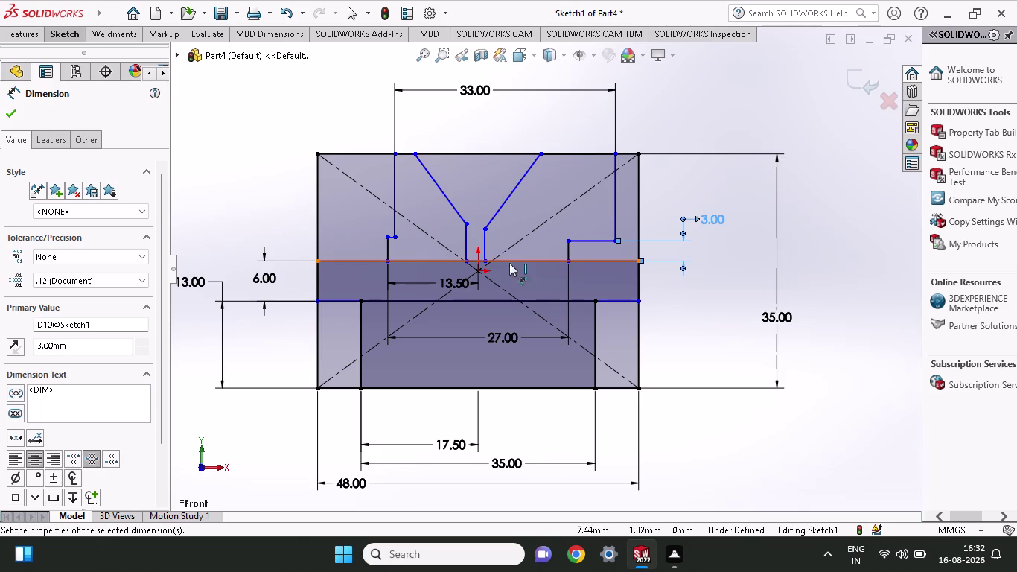
Place the right step's vertical line 33/2 (16.50 mm) from the centre line.
click(479, 260)
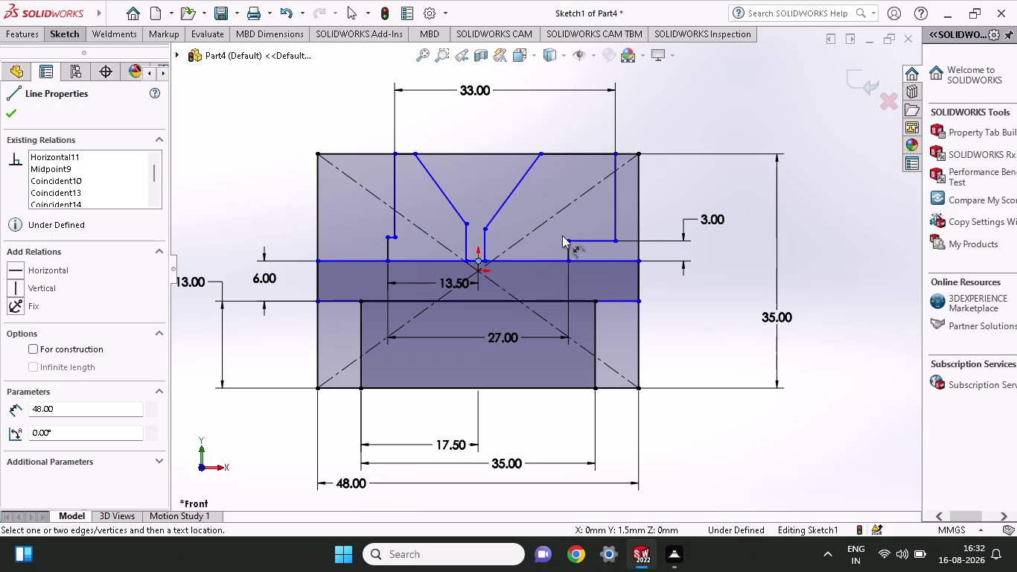
click(613, 240)
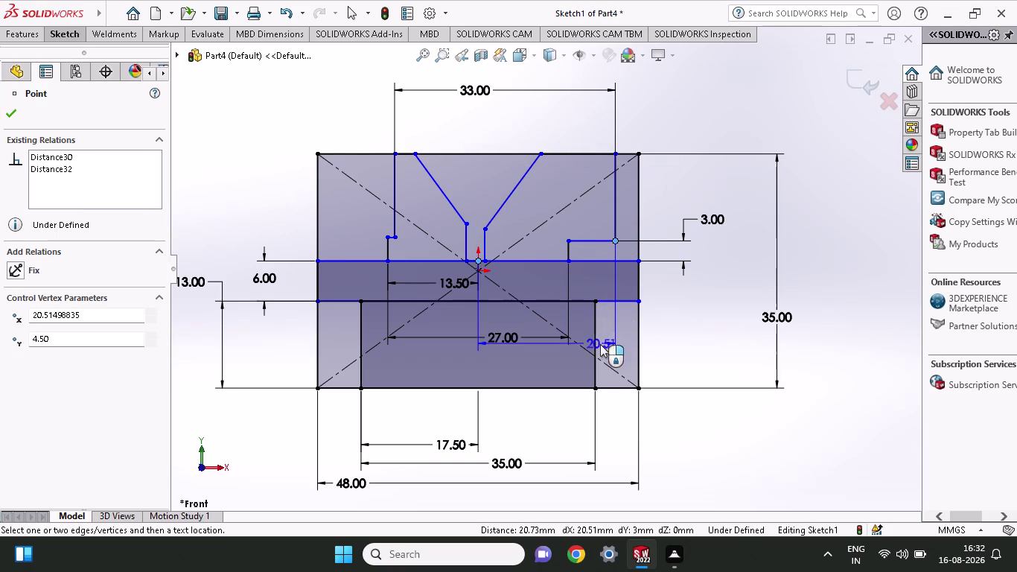
click(549, 421)
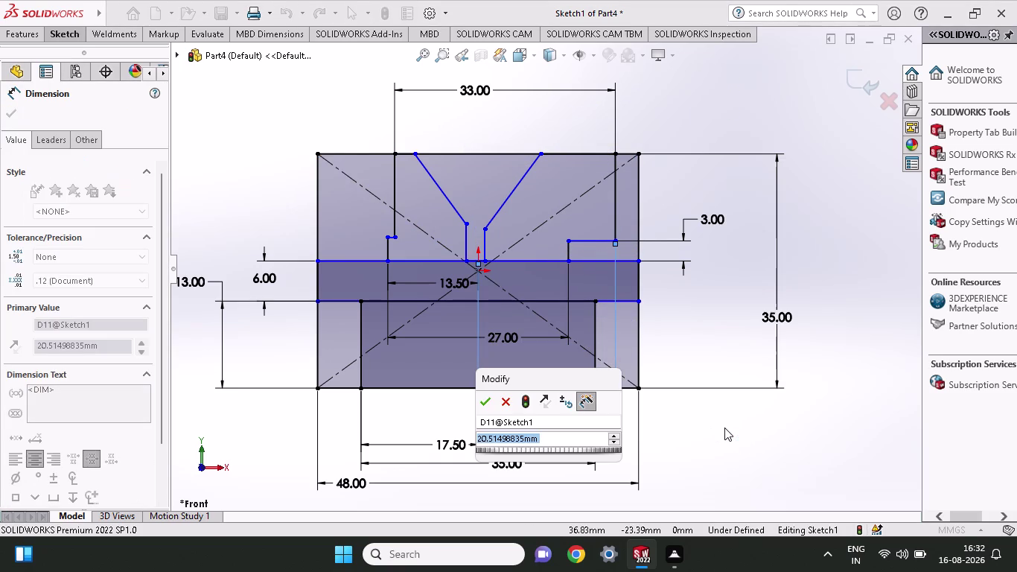
text(33)
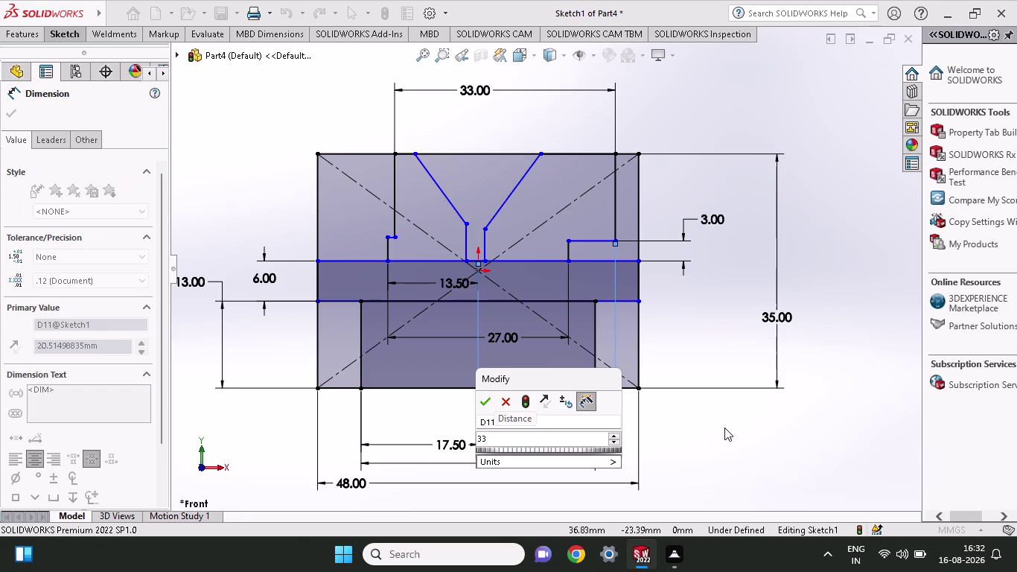
text(/2)
key(Return)
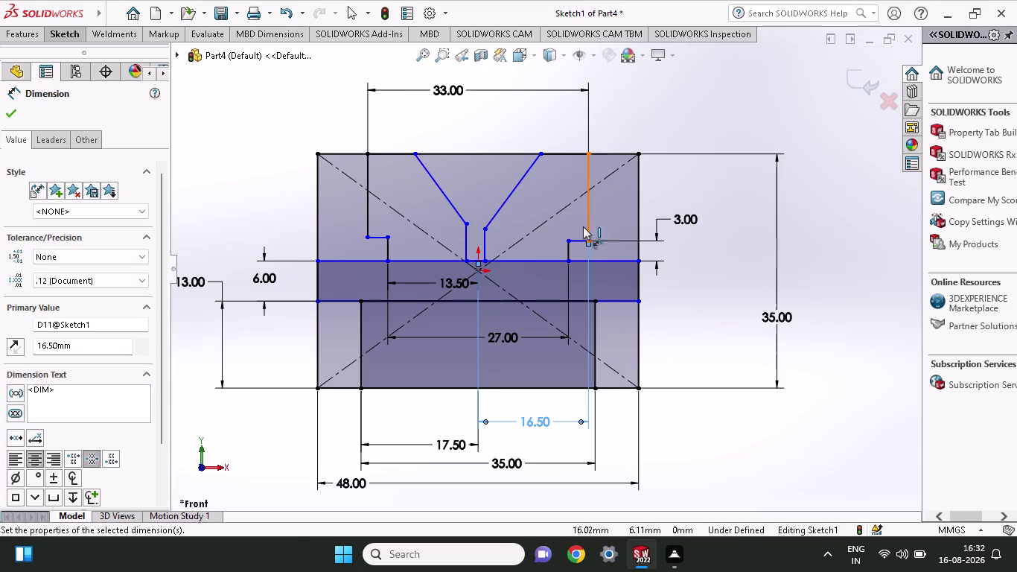
scroll(down, 3)
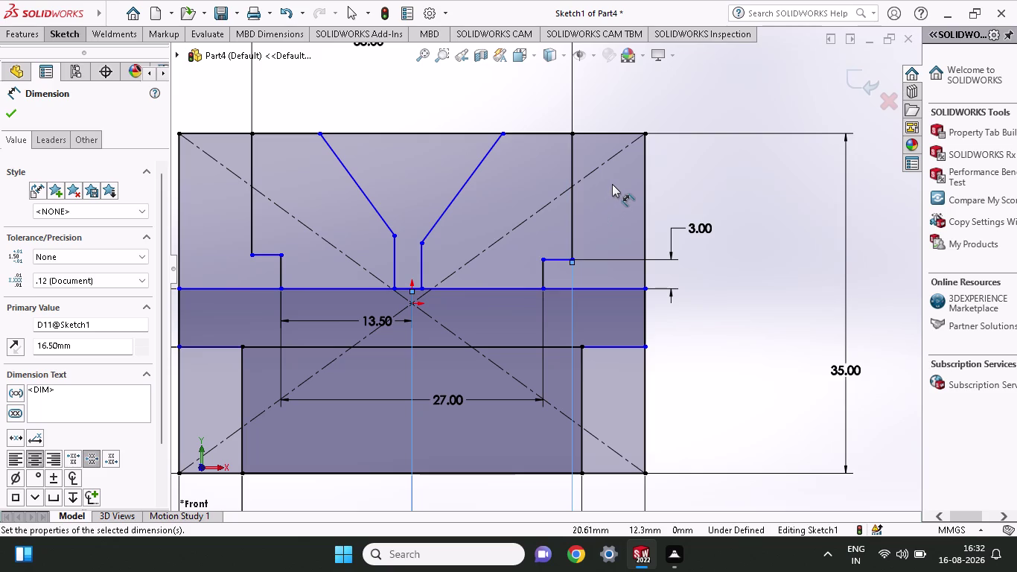
Dimension the V's top-right end 33-27 (6 mm) from the step line.
click(569, 132)
click(501, 132)
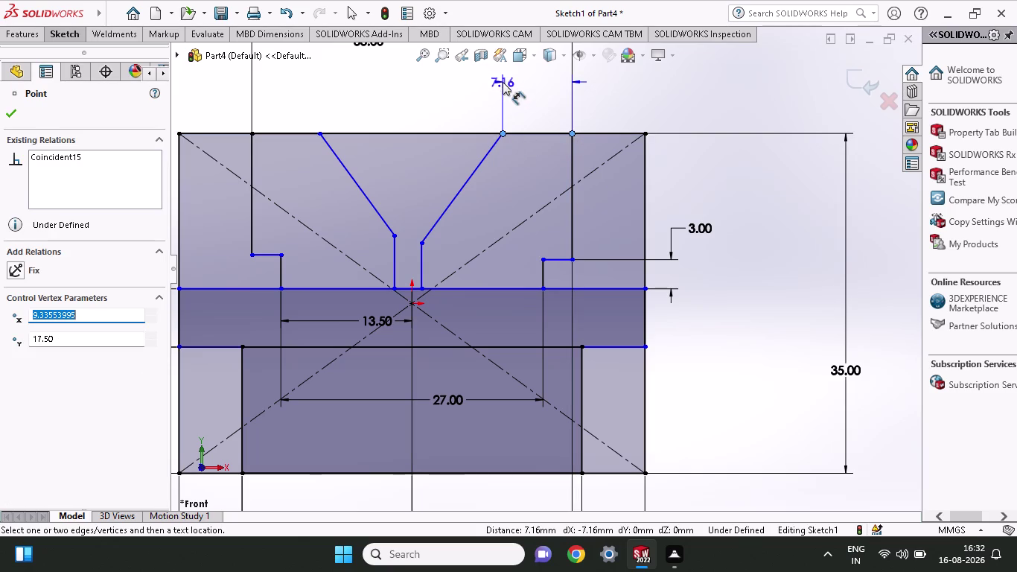
click(502, 81)
text(33-)
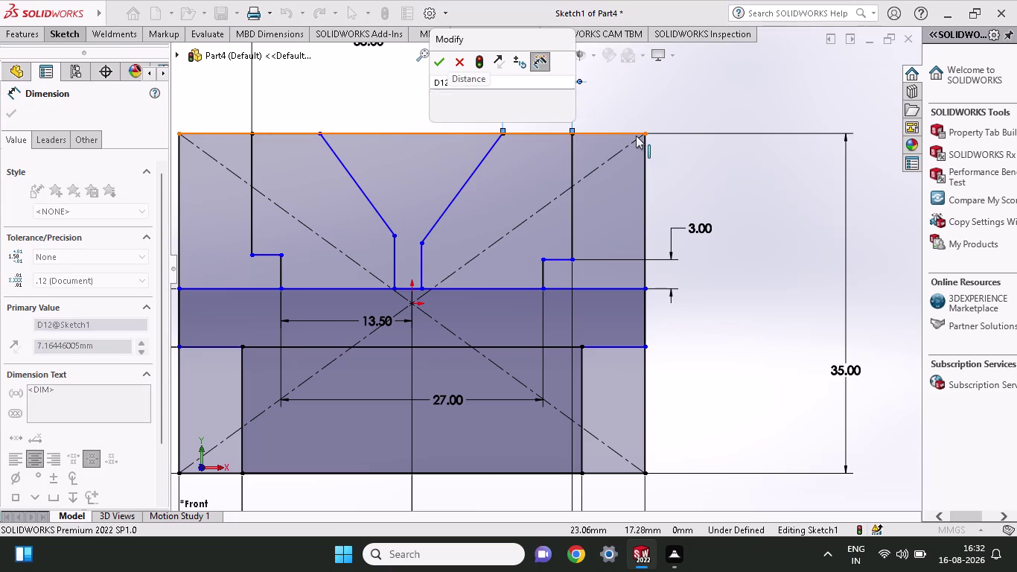
text(27)
key(Return)
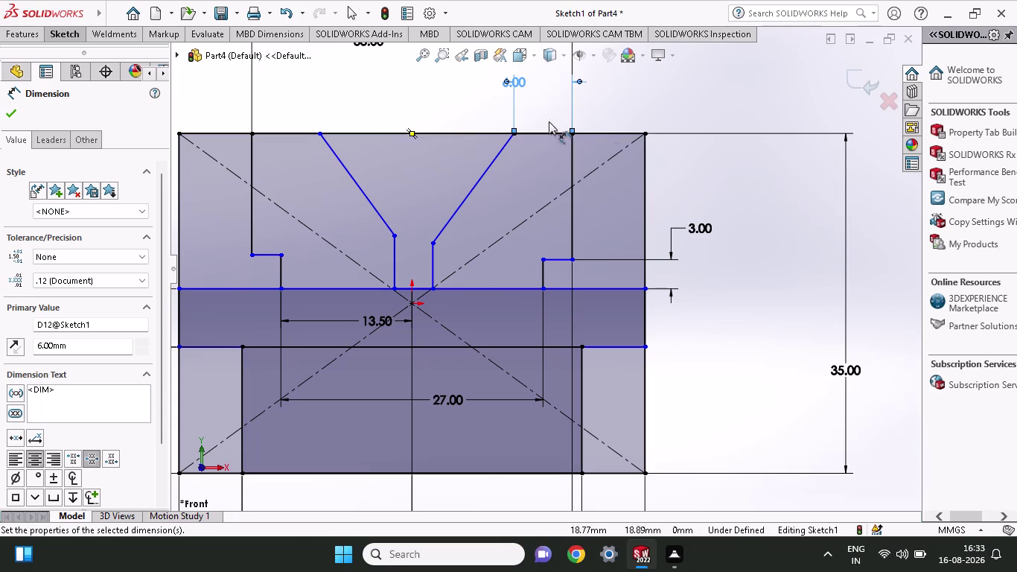
scroll(down, 3)
scroll(down, 3)
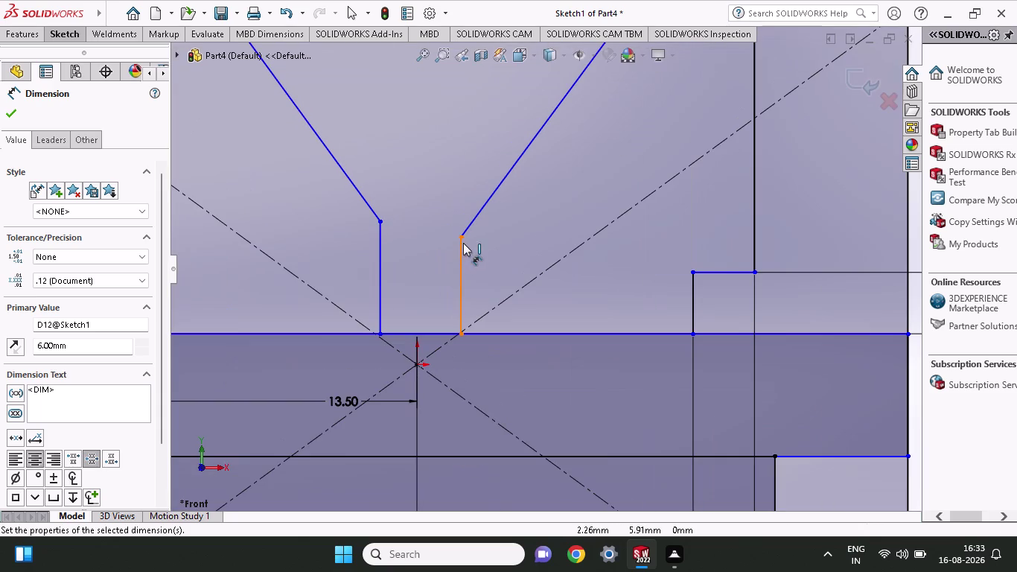
scroll(up, 3)
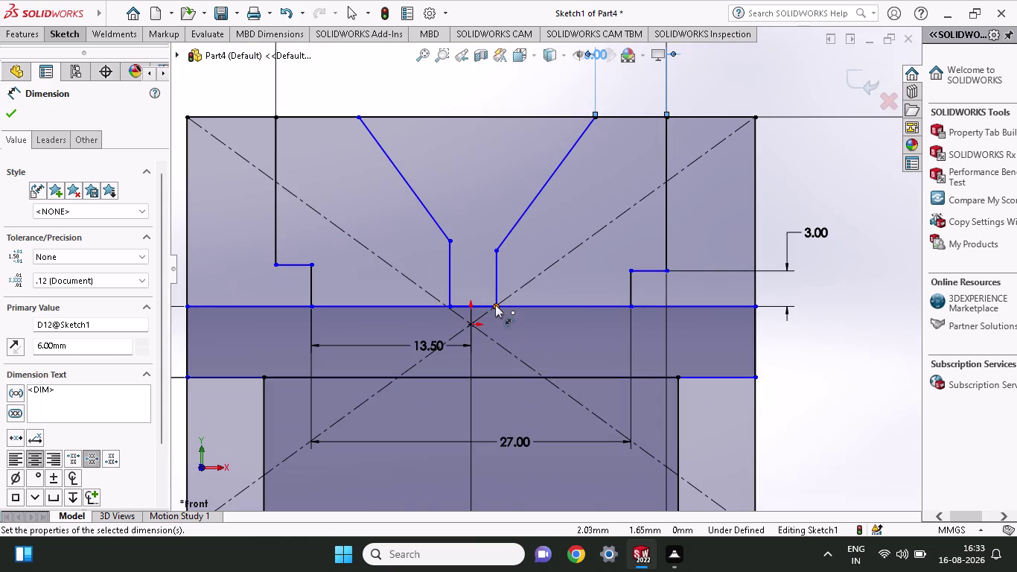
Dimension the groove's short right wall at 4.72 mm and undo the stray edit.
click(495, 304)
click(496, 253)
click(542, 271)
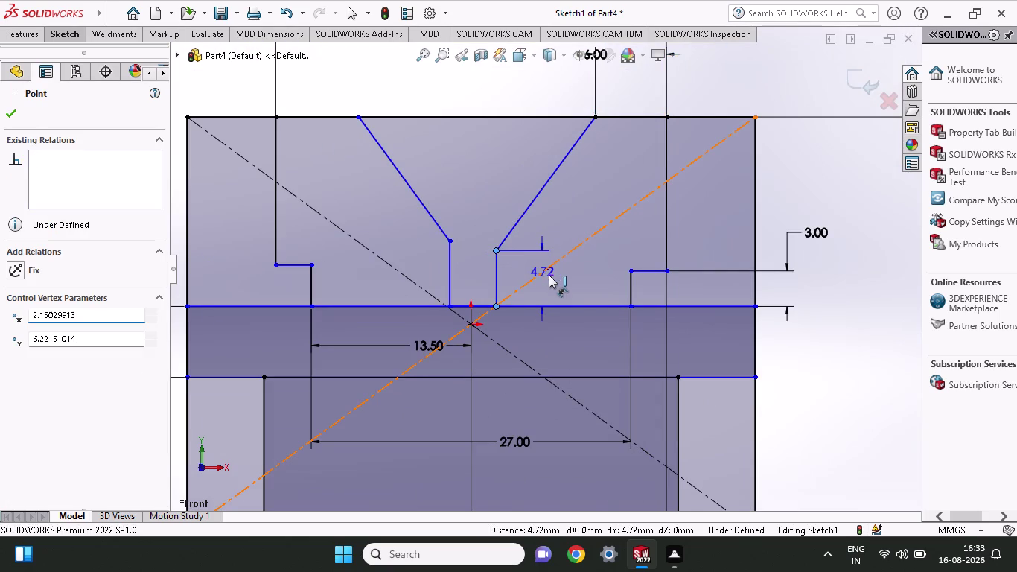
key(3)
key(Return)
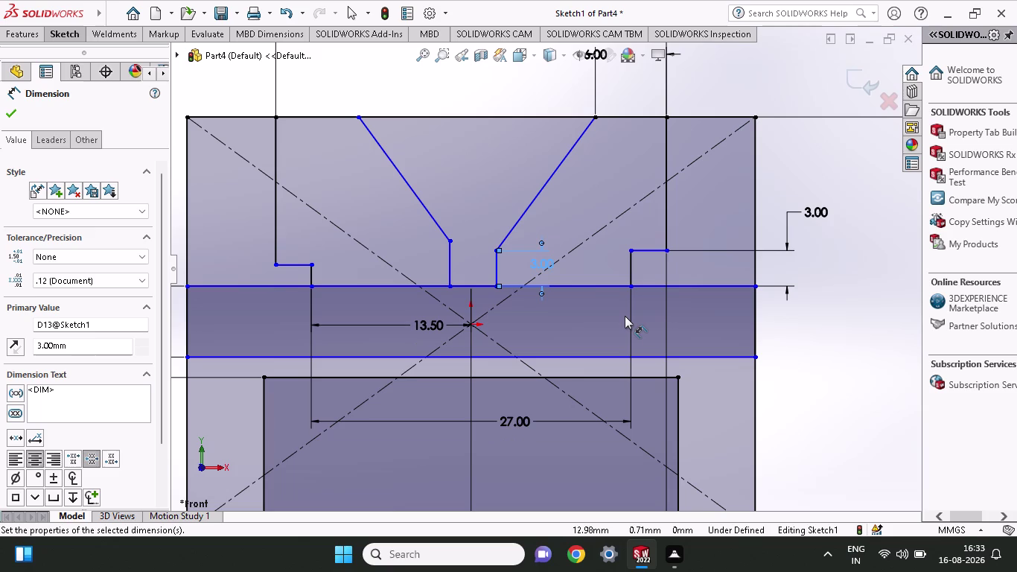
key(ctrl+z)
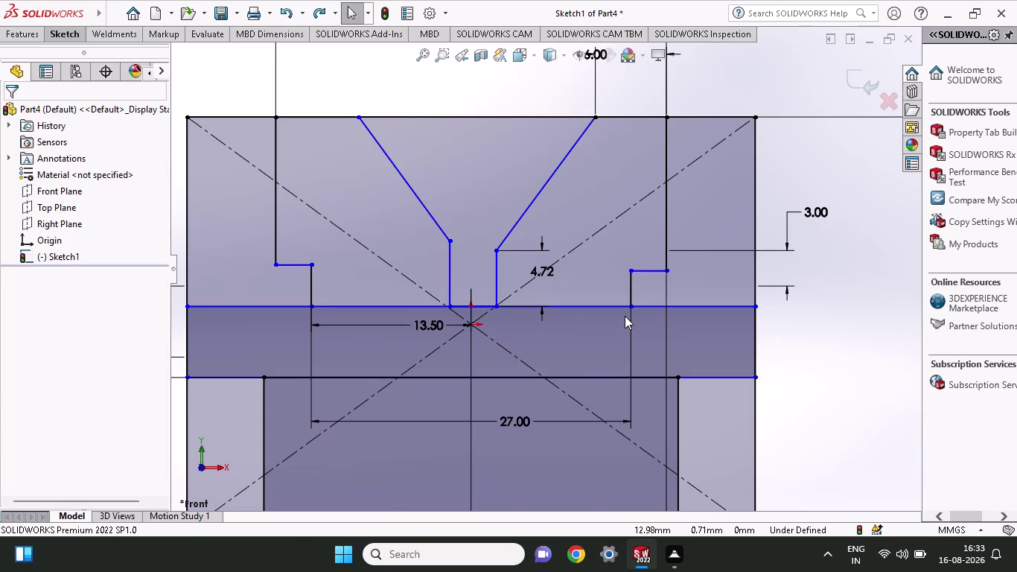
key(Escape)
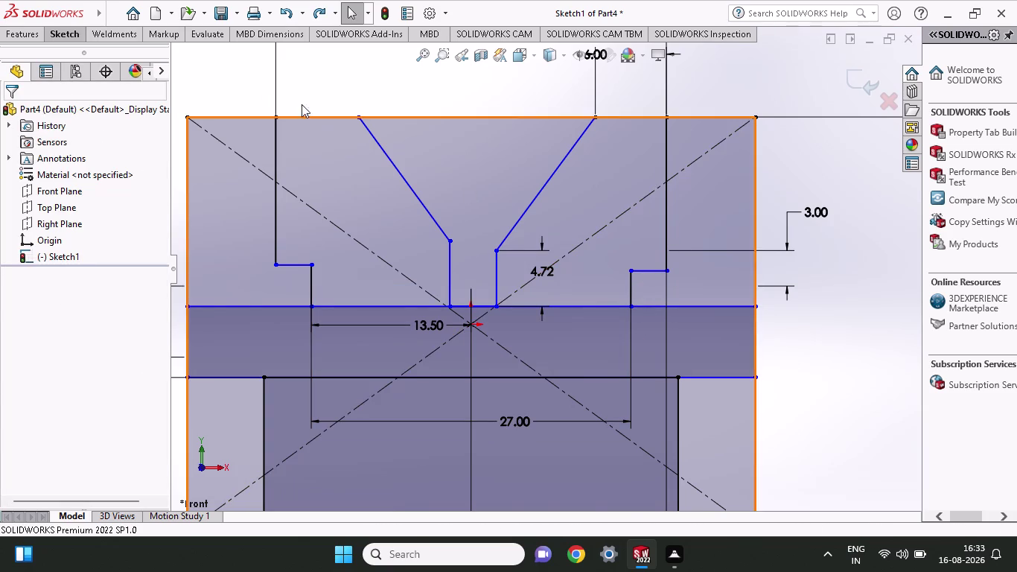
Trim to closest the left step lines, both V edges and the short groove wall.
click(76, 30)
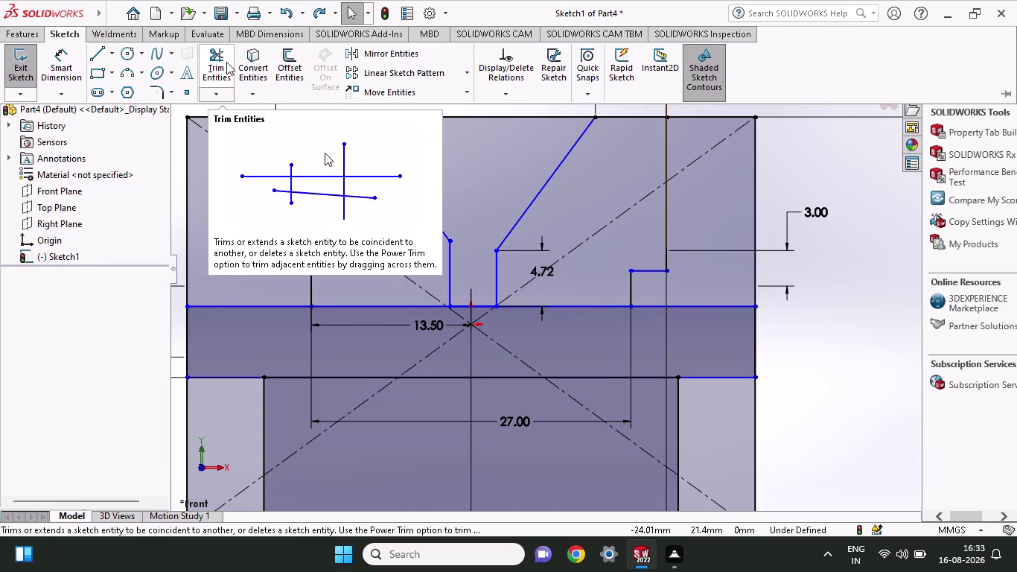
click(220, 64)
click(274, 213)
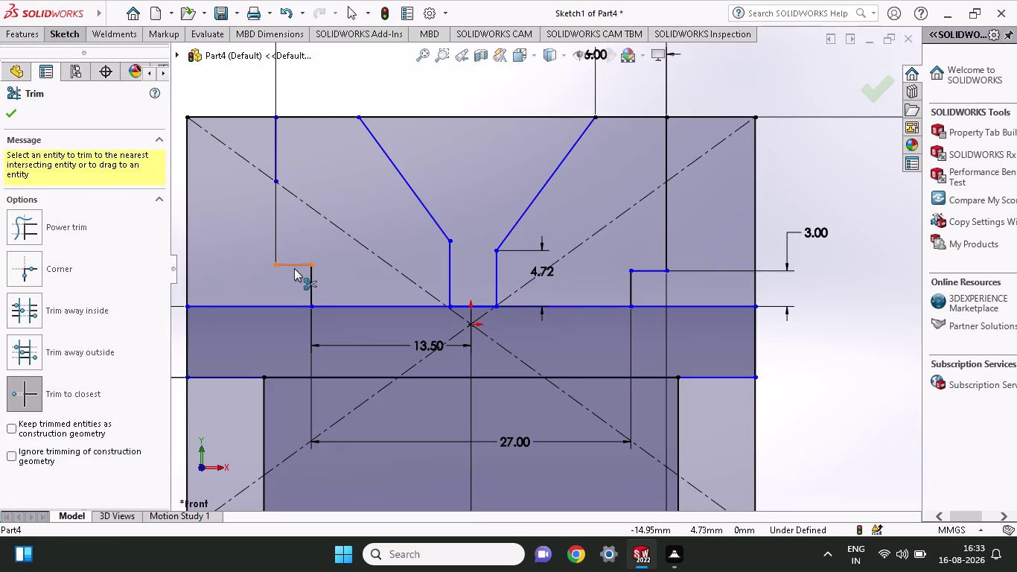
click(294, 268)
click(312, 285)
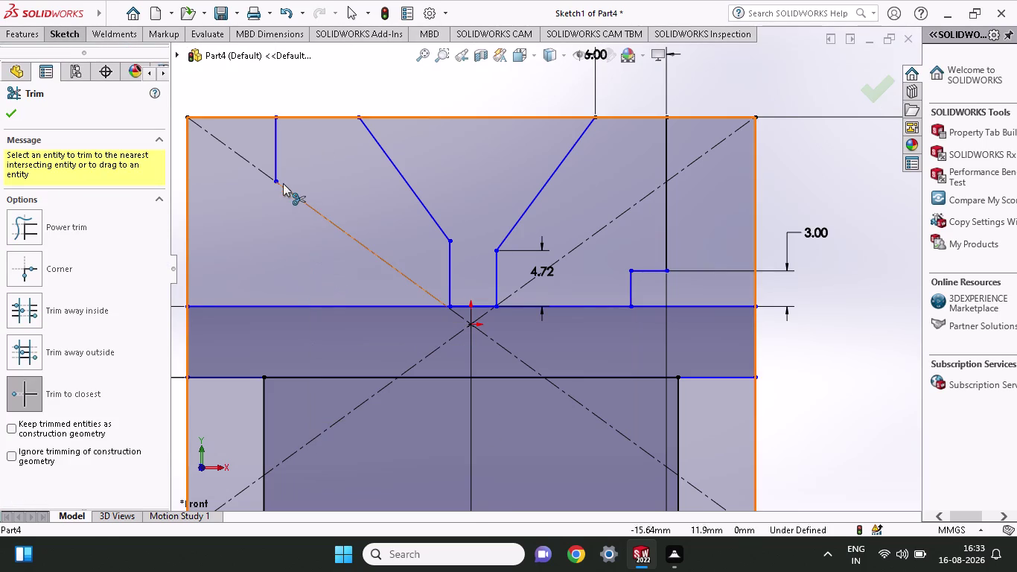
click(272, 156)
click(404, 176)
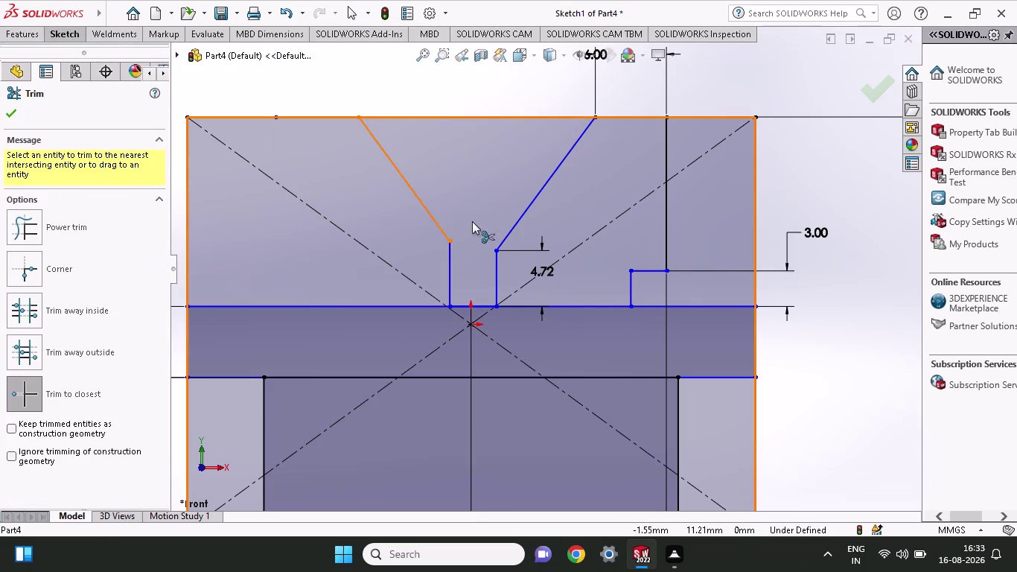
click(453, 265)
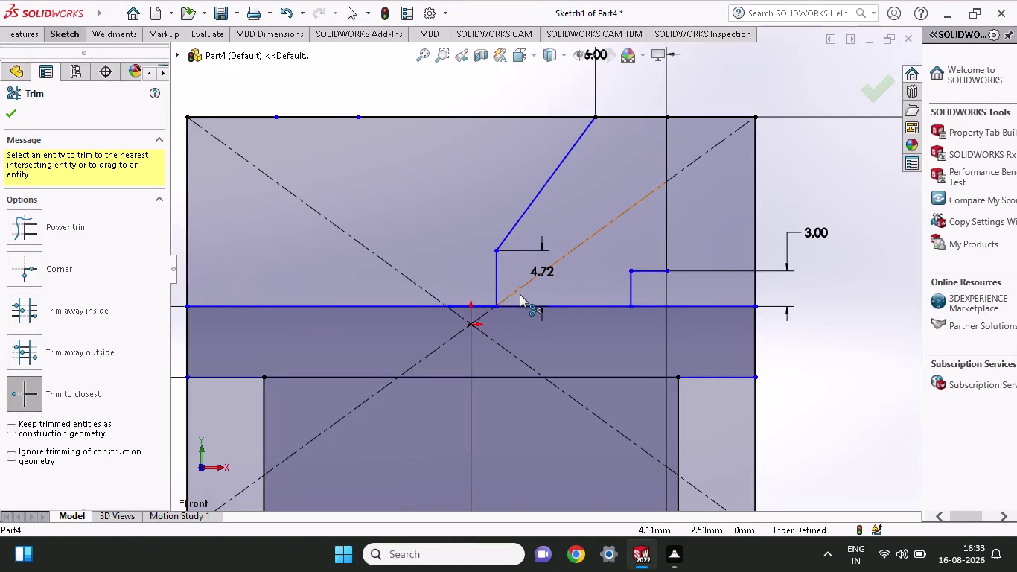
click(492, 275)
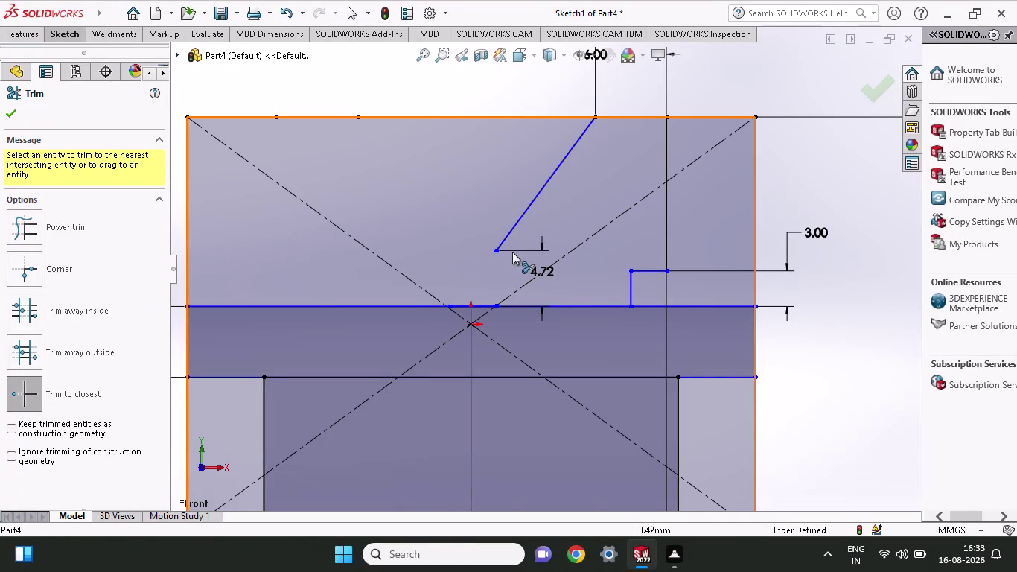
click(515, 231)
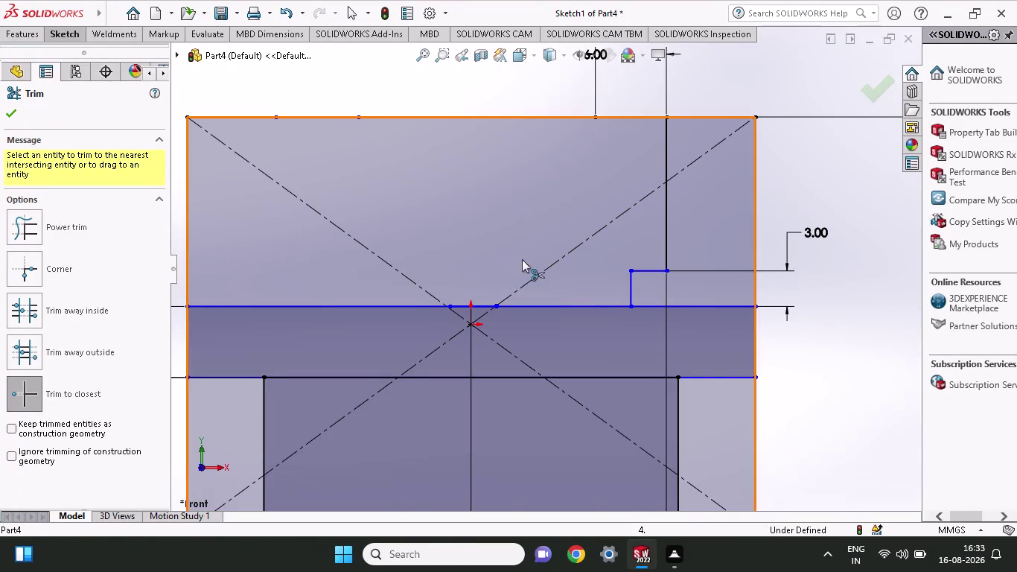
click(56, 26)
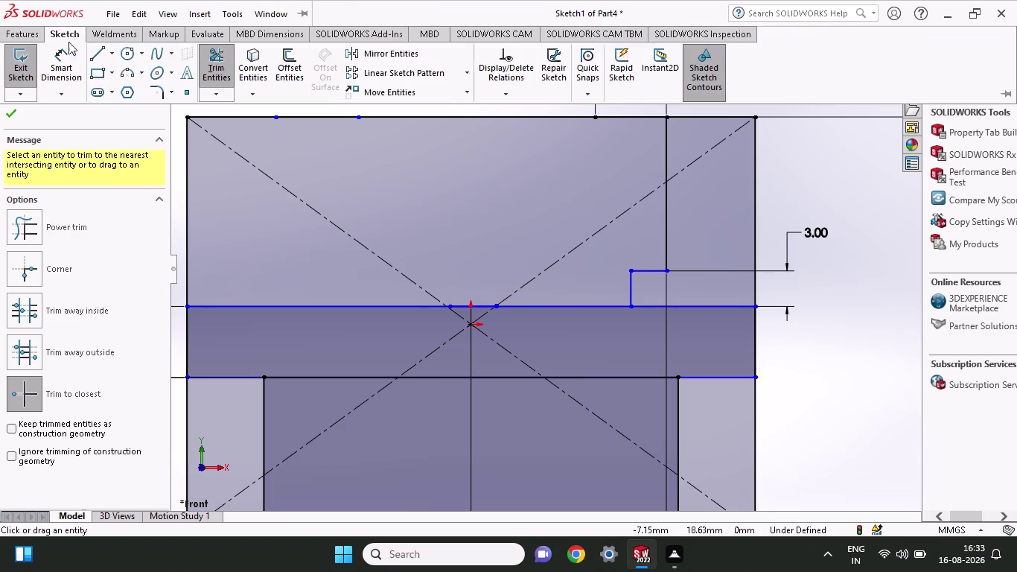
click(104, 47)
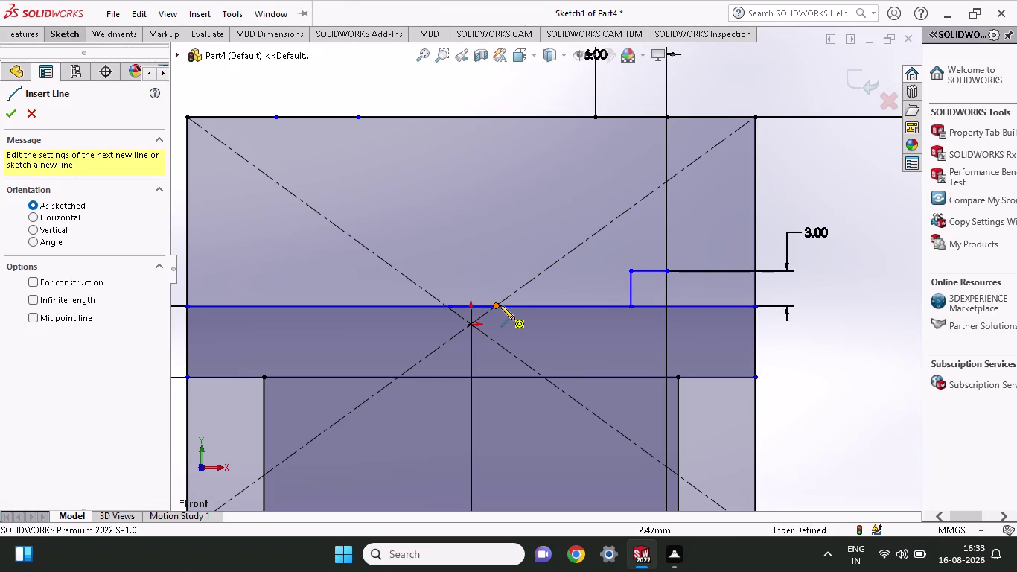
Draw a short vertical line and a slanted groove side reaching the top edge.
click(496, 306)
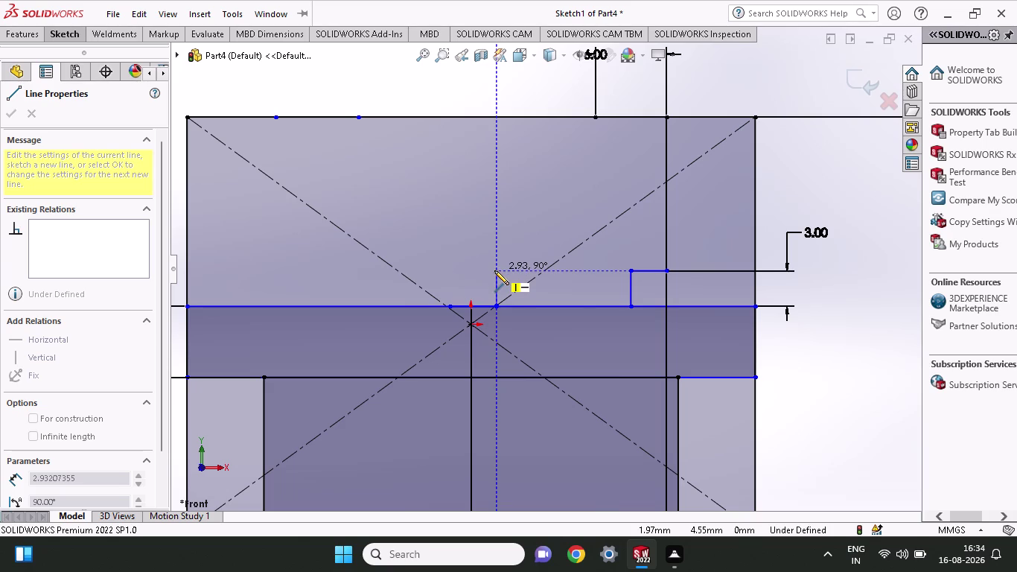
click(494, 270)
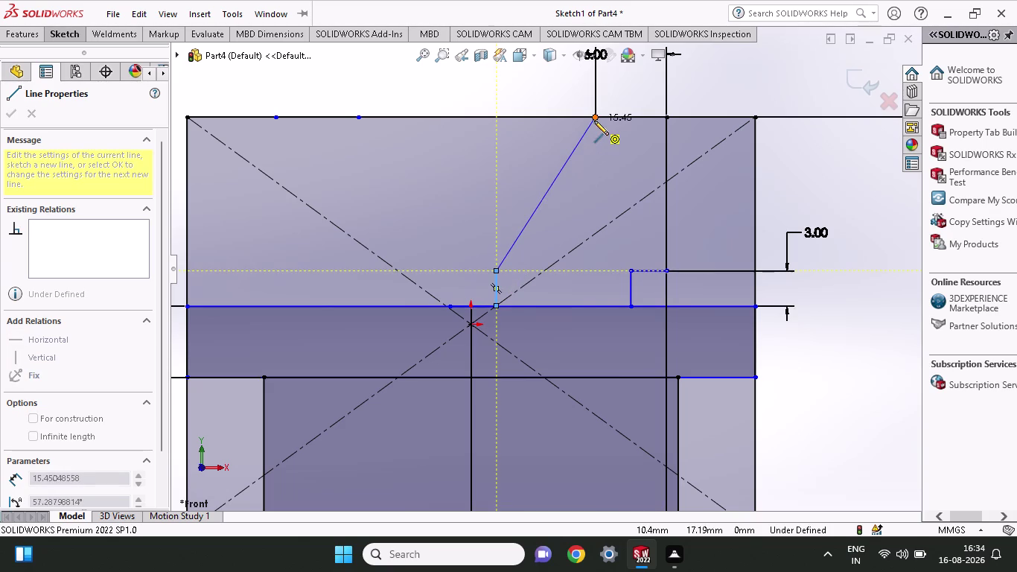
click(594, 121)
right_click(589, 220)
click(608, 241)
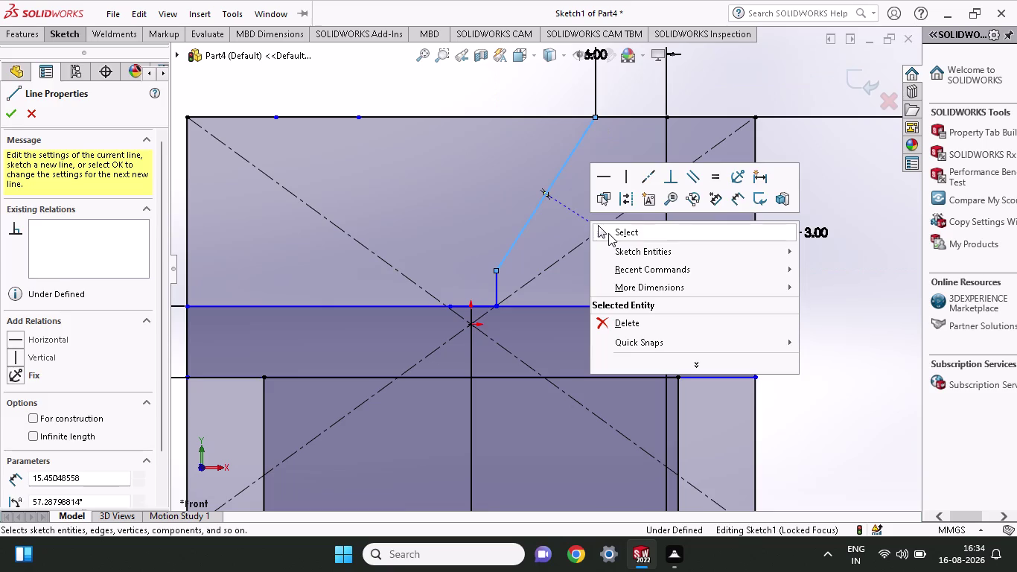
click(608, 233)
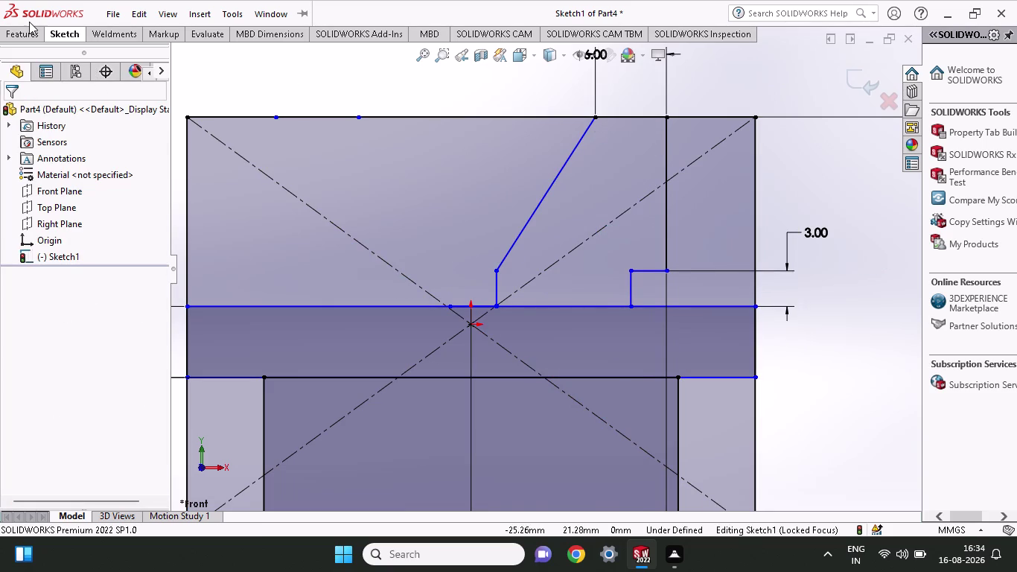
Draw the 6 mm top segment from the slanted edge to the step line.
click(58, 34)
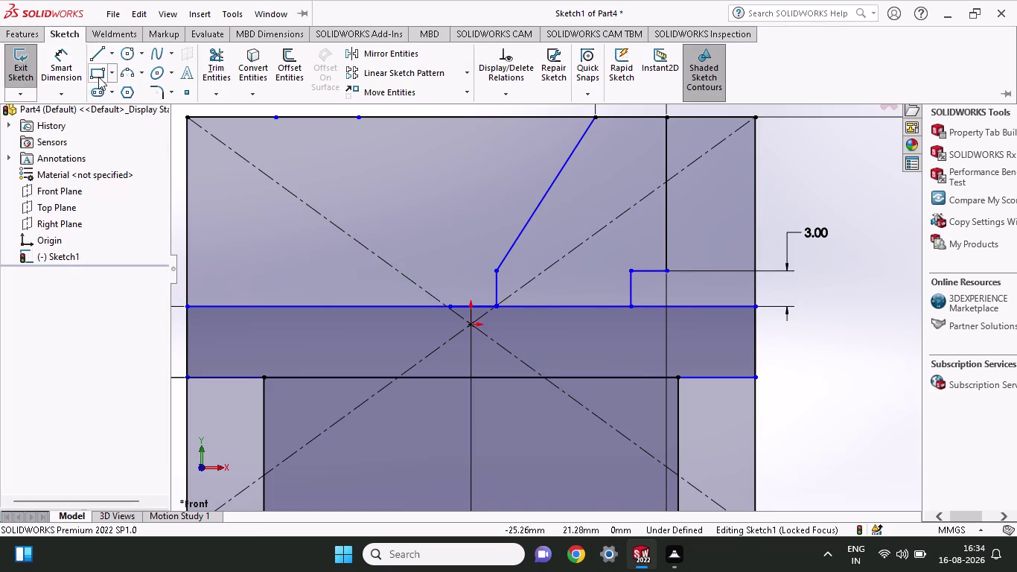
click(89, 46)
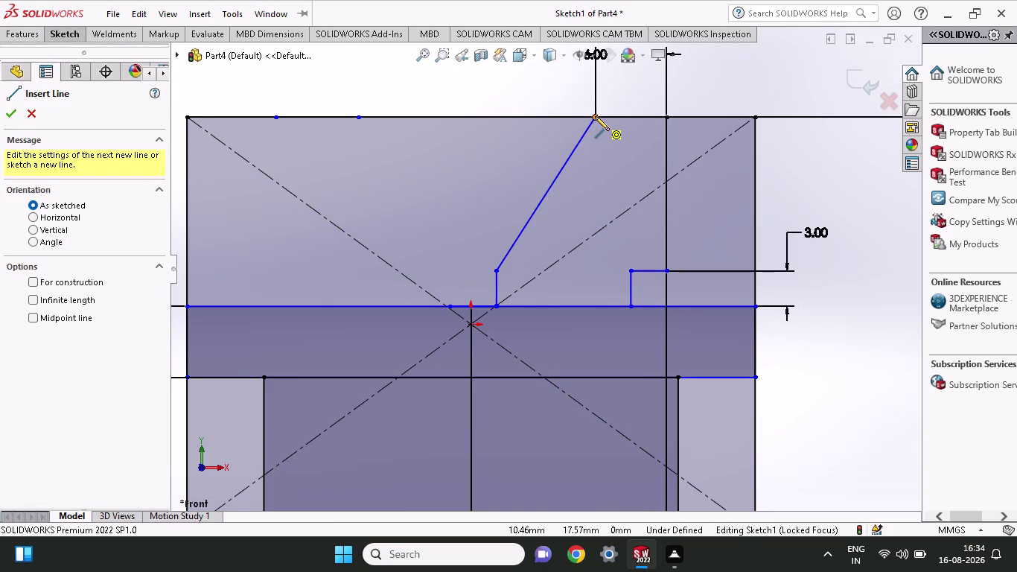
click(595, 117)
click(666, 115)
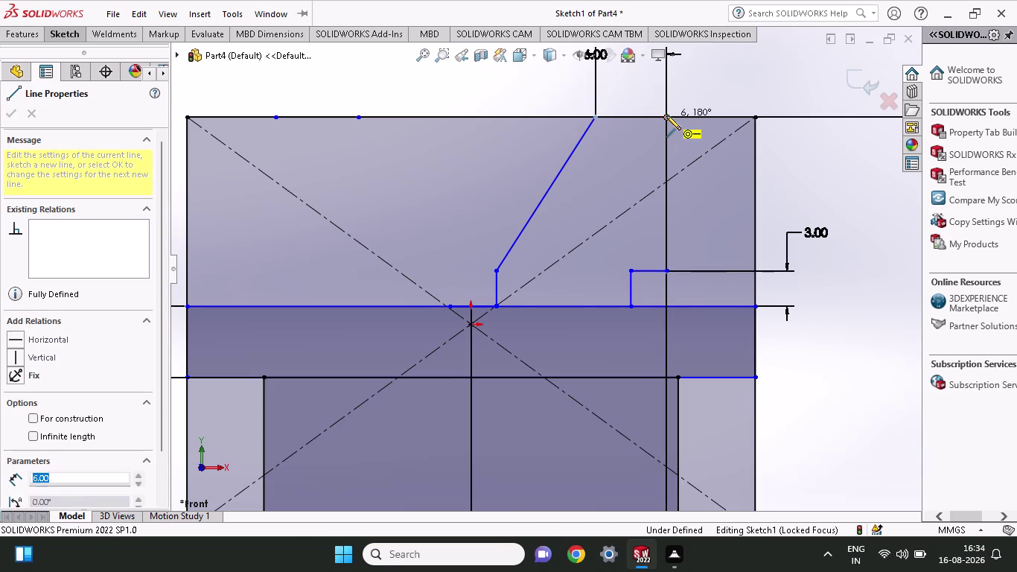
click(668, 268)
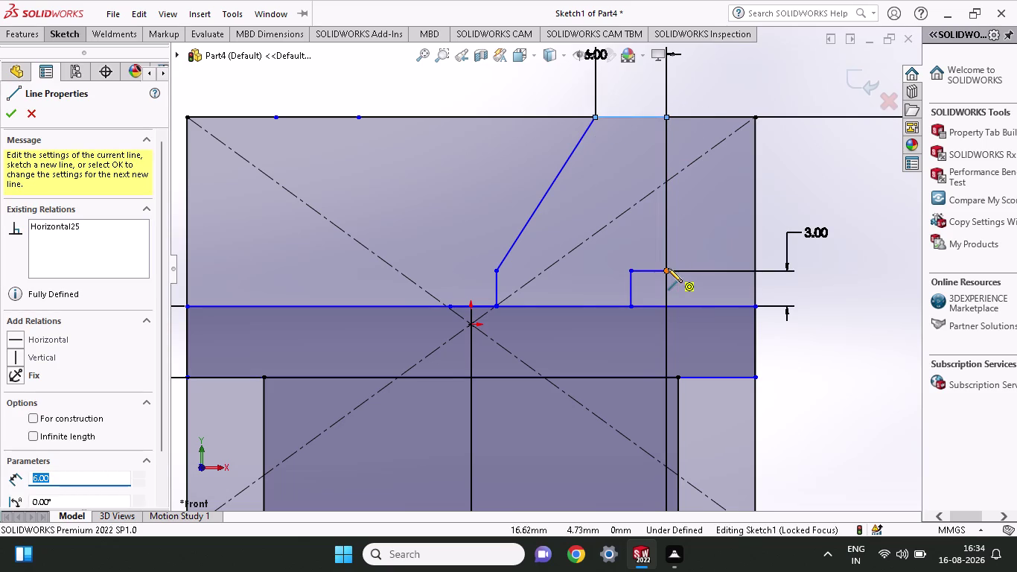
right_click(567, 189)
click(575, 206)
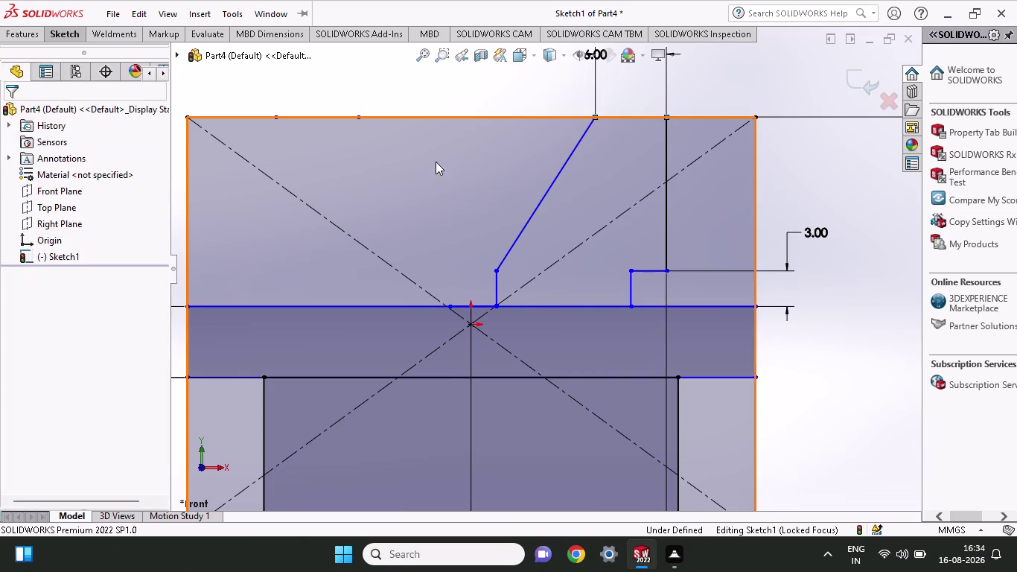
Draw a vertical centre line upward from the base line's midpoint.
click(64, 41)
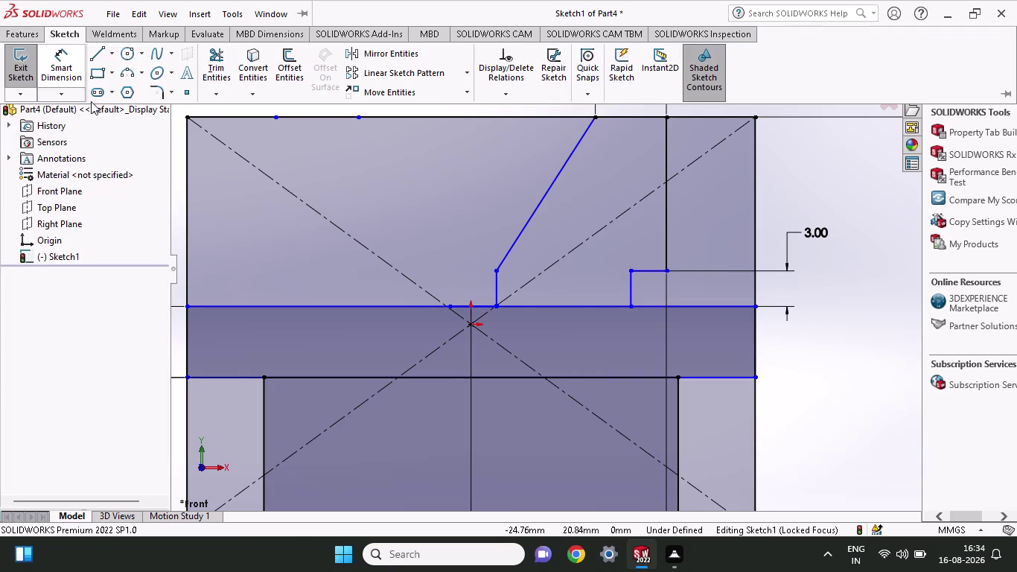
click(105, 59)
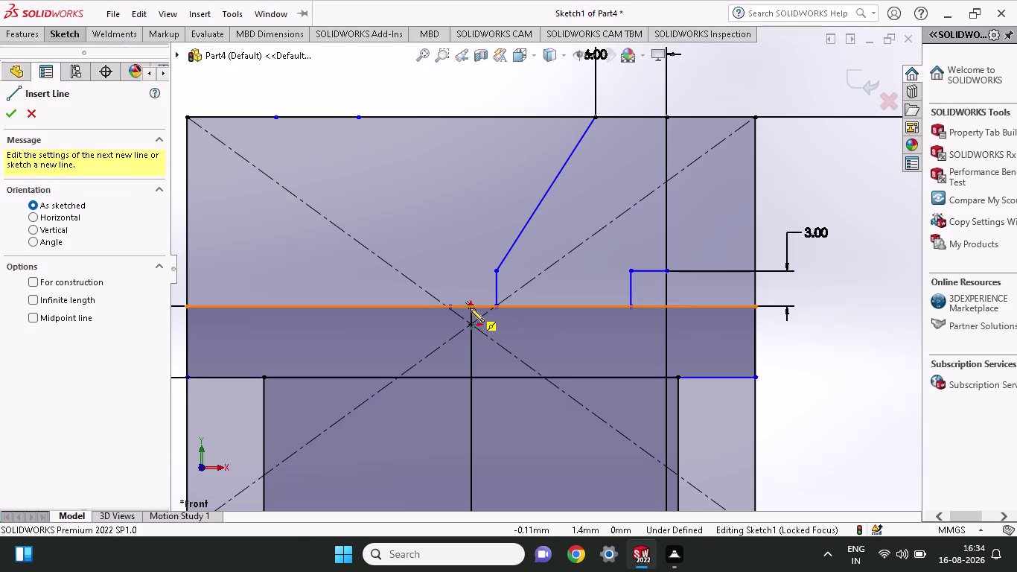
click(470, 308)
click(469, 219)
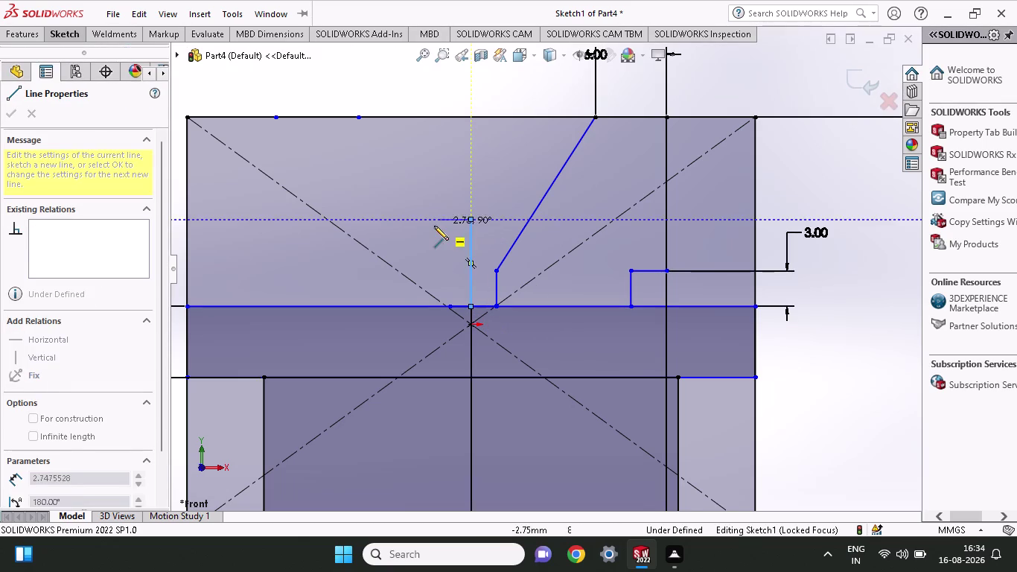
right_click(434, 226)
Start Mirror Entities and set the vertical centre line as the mirror axis.
click(441, 236)
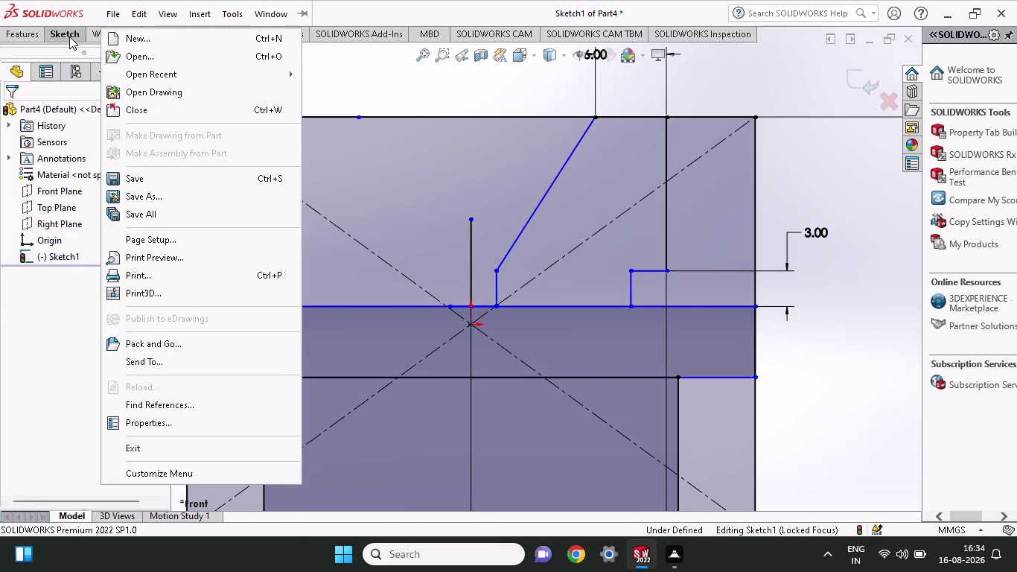
click(67, 37)
click(381, 47)
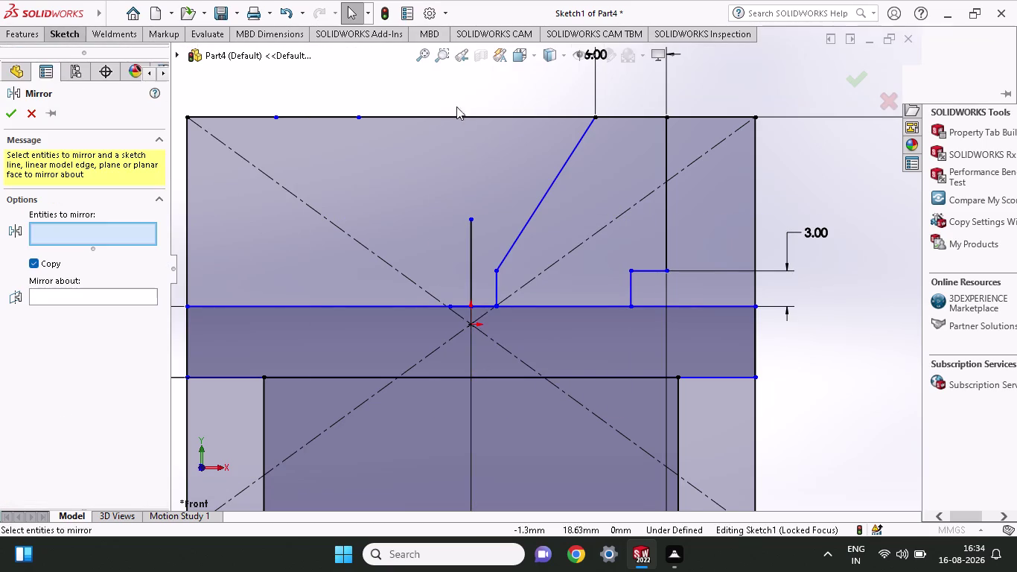
click(107, 300)
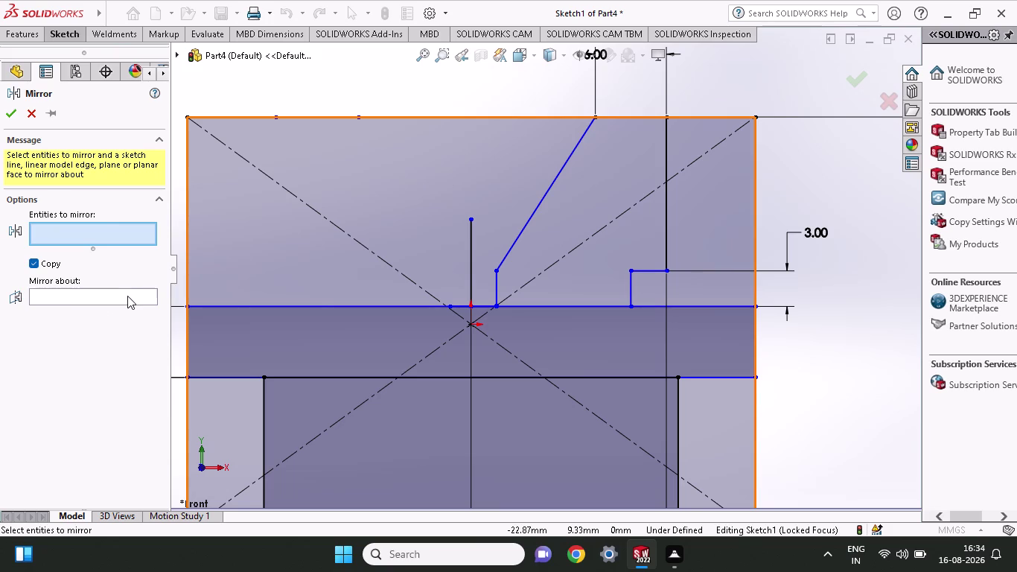
click(127, 295)
click(473, 267)
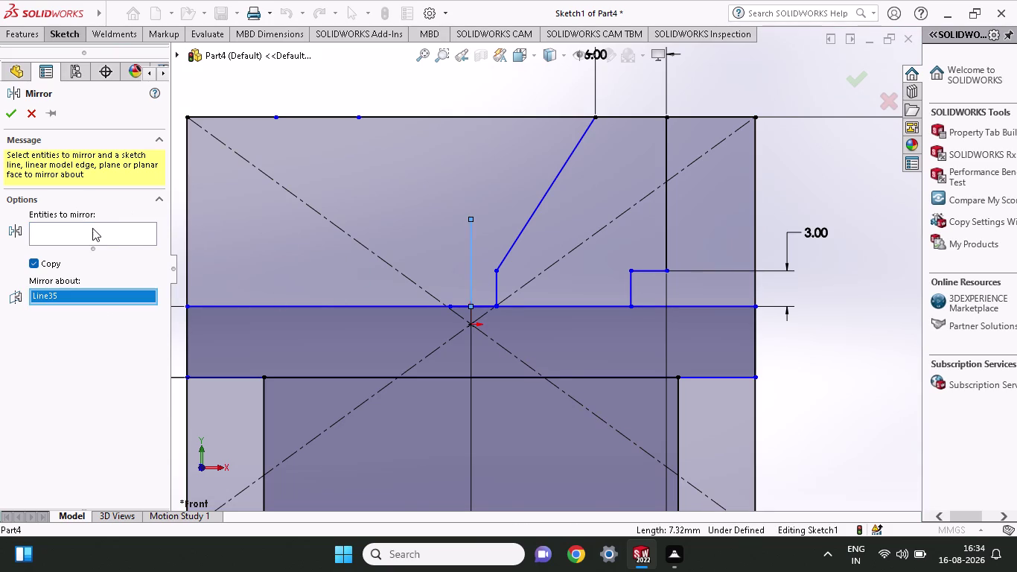
Mirror the slanted groove side, short groove line, top edge, step lines and base line.
click(92, 228)
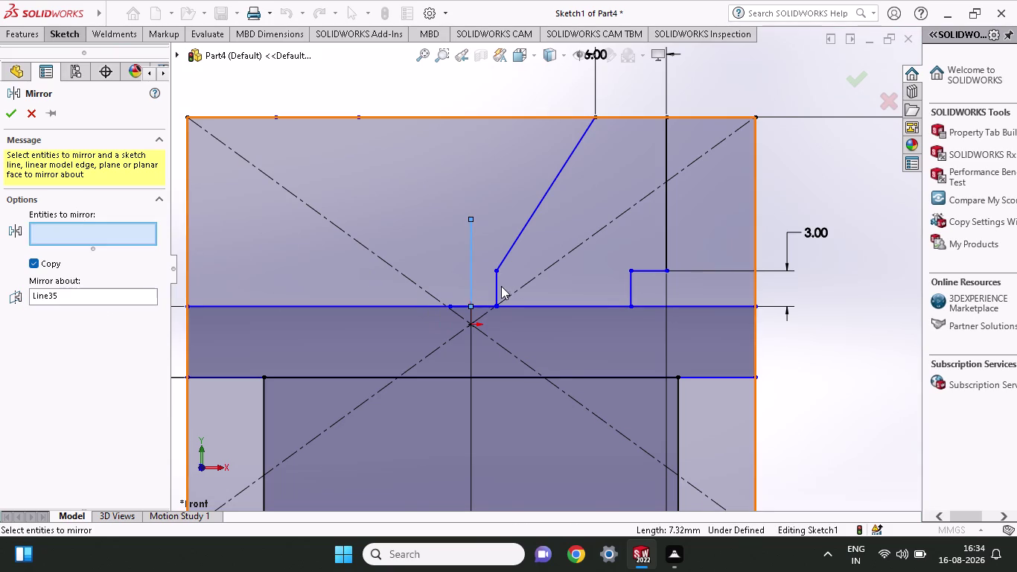
click(498, 287)
click(509, 249)
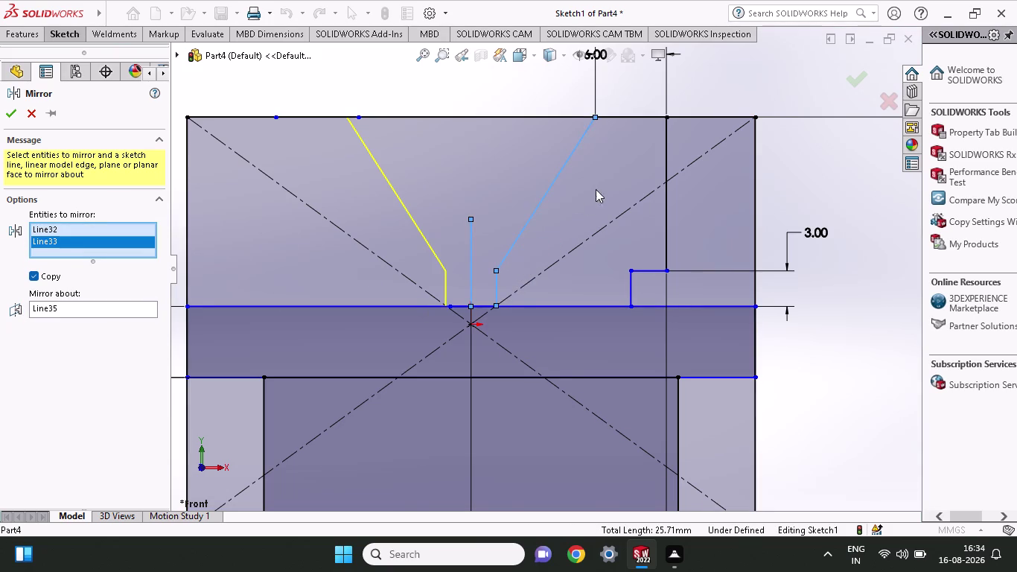
click(622, 120)
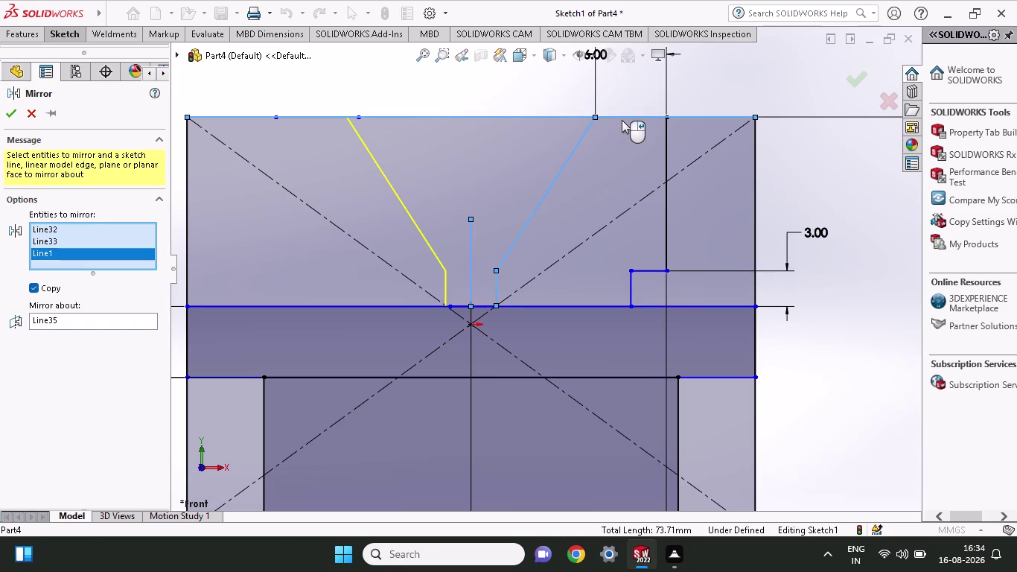
click(670, 164)
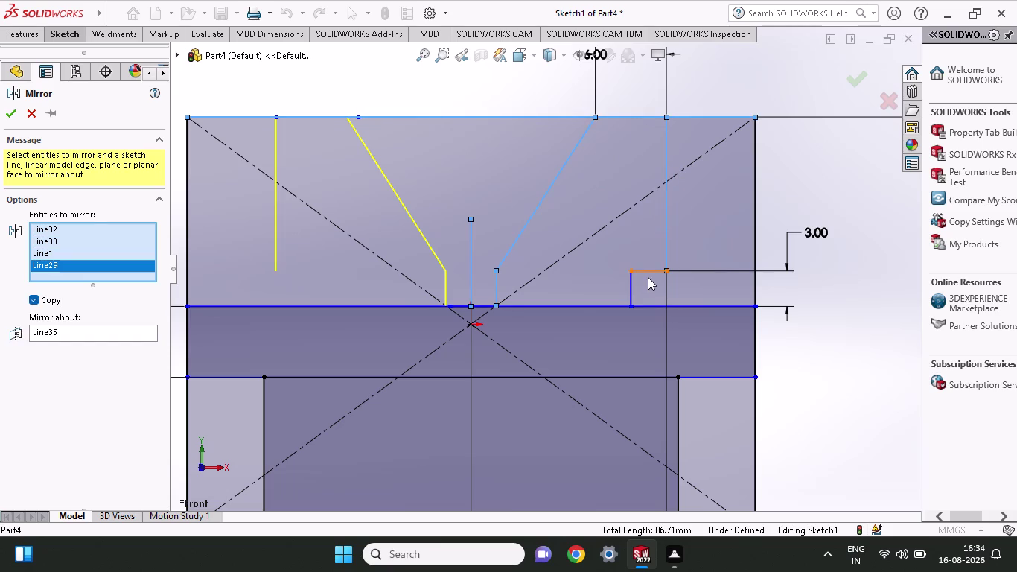
click(648, 273)
click(630, 295)
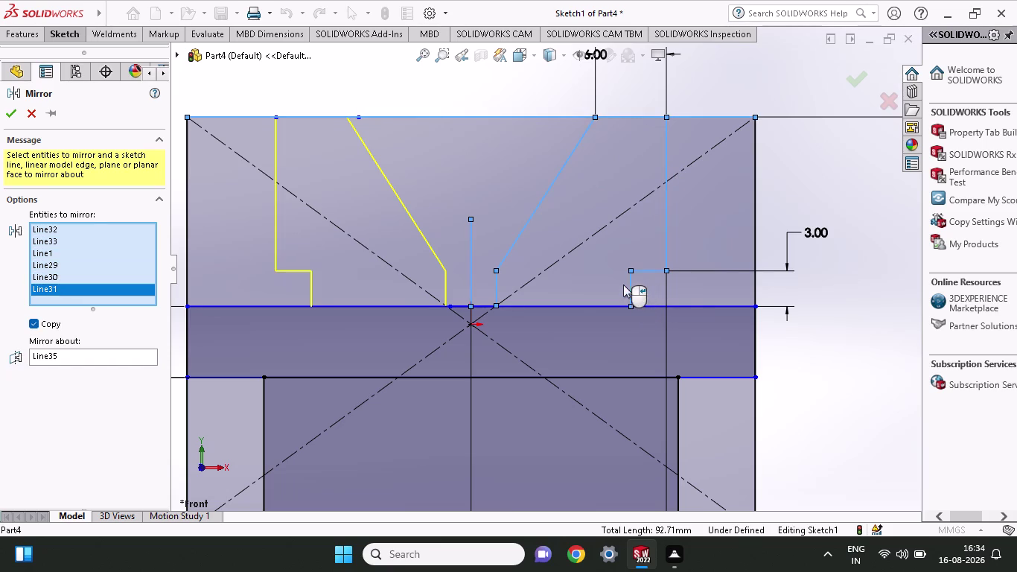
click(365, 310)
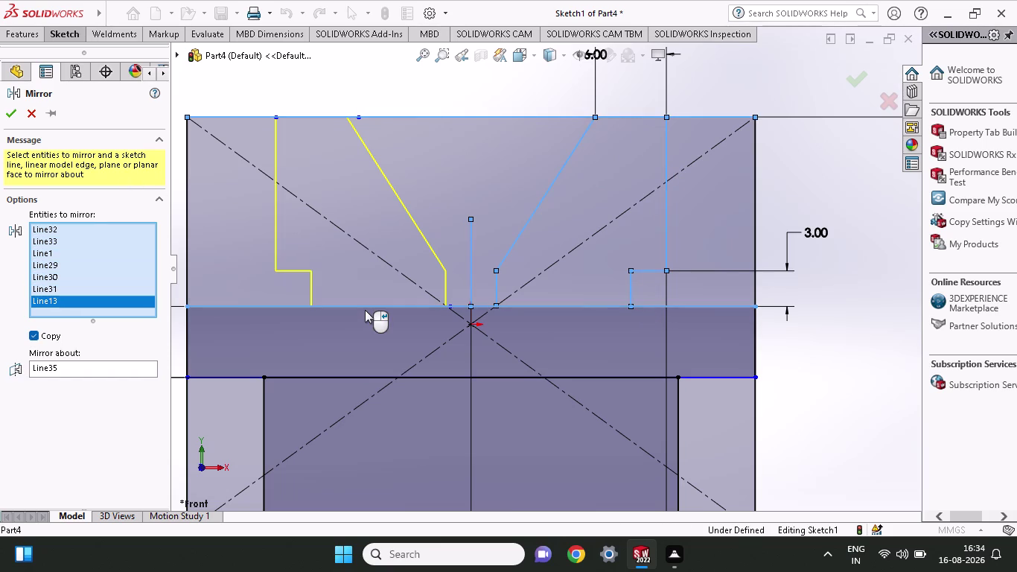
click(12, 116)
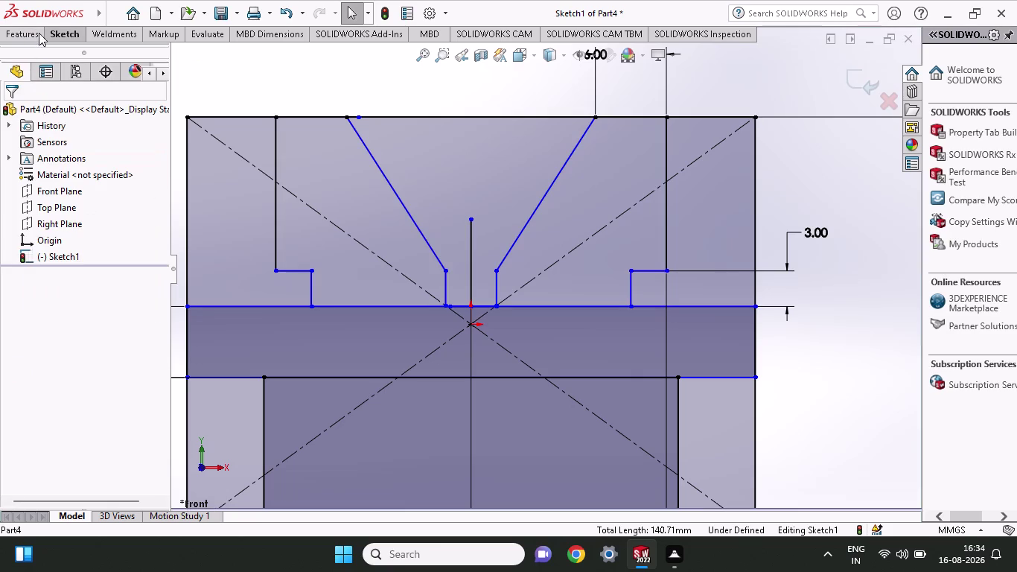
click(49, 34)
Trim the top edge pieces, left outer line and excess base line segment.
click(213, 56)
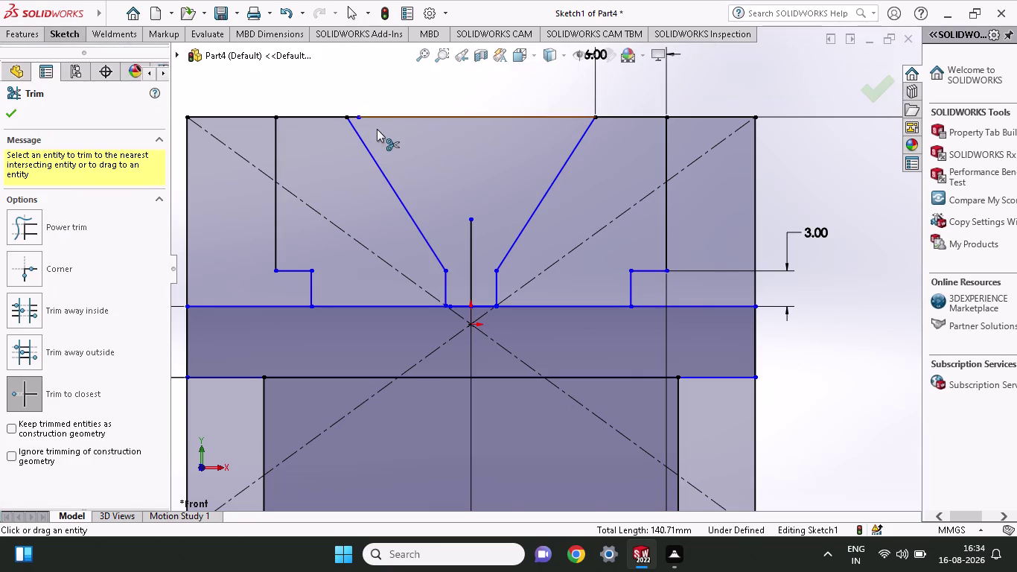
scroll(up, 3)
click(445, 163)
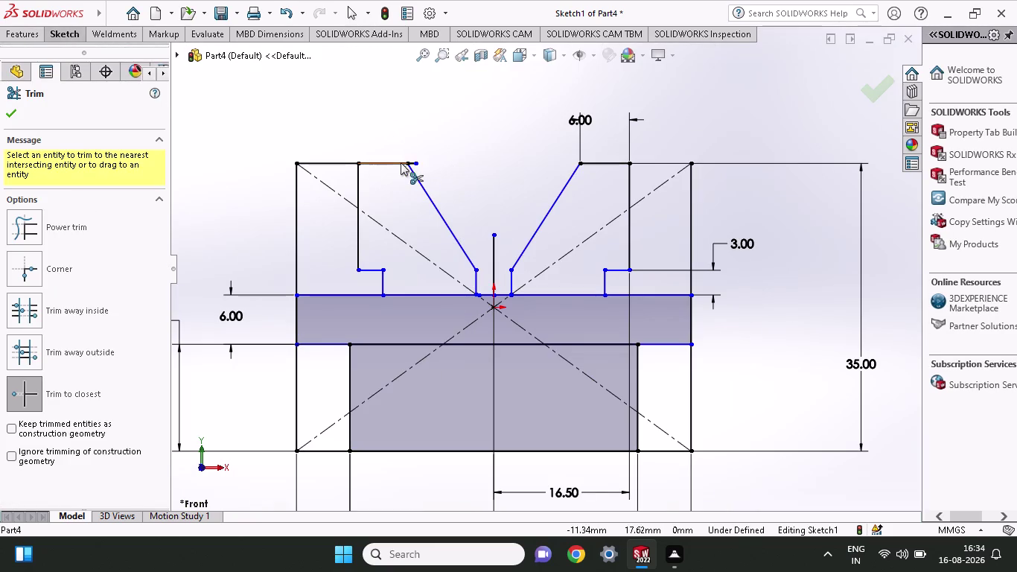
click(415, 160)
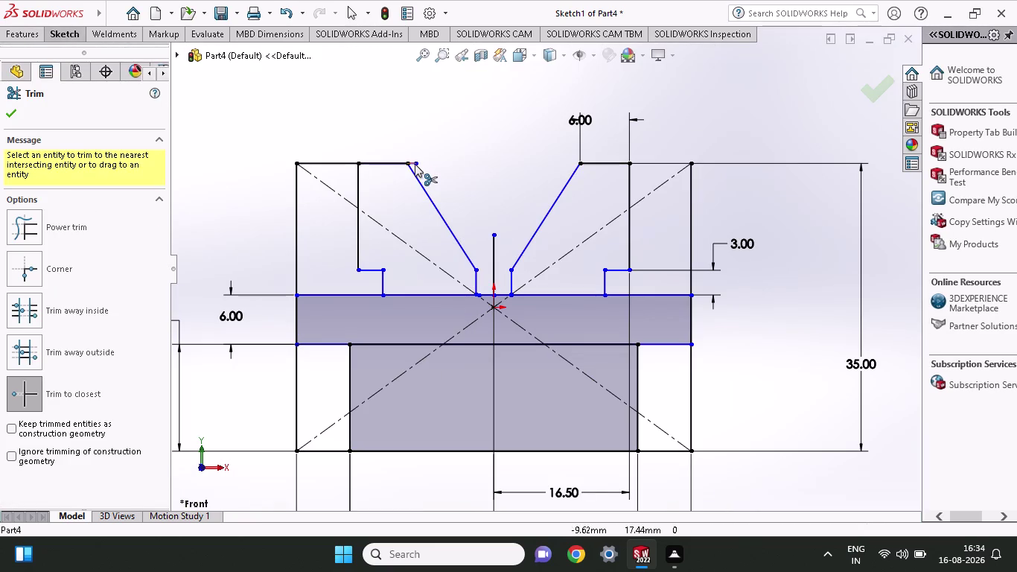
click(414, 164)
click(329, 163)
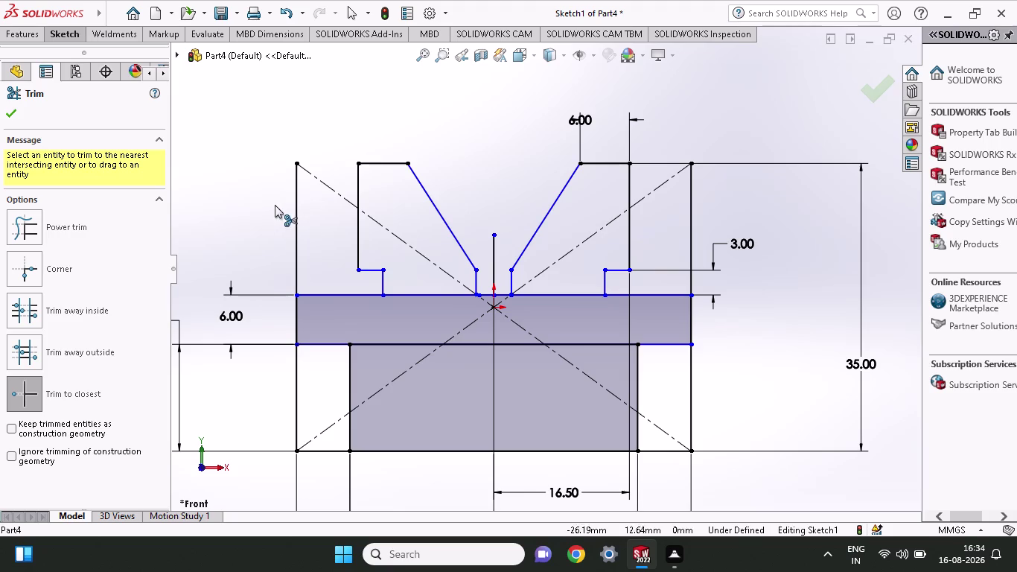
click(293, 206)
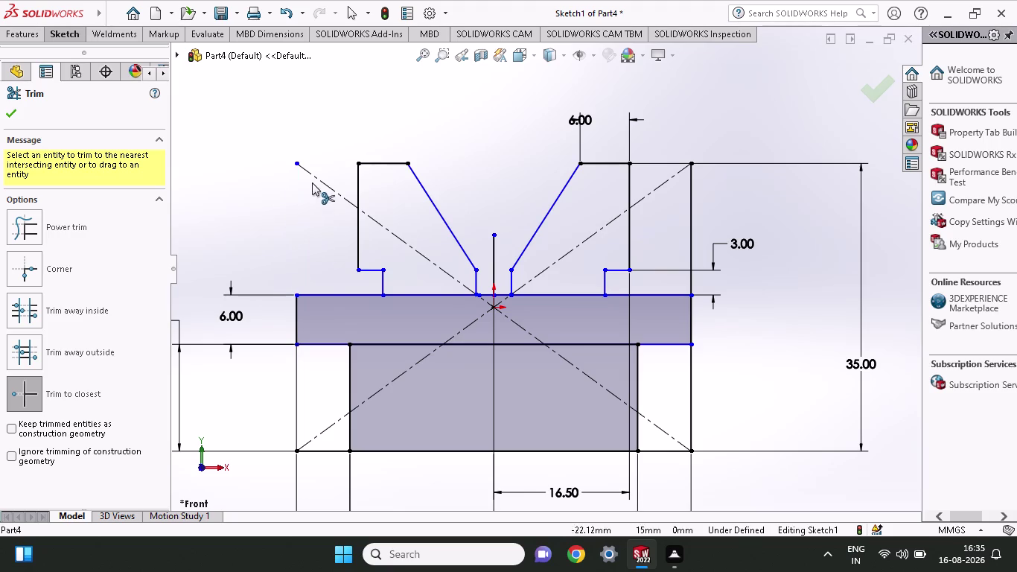
click(321, 297)
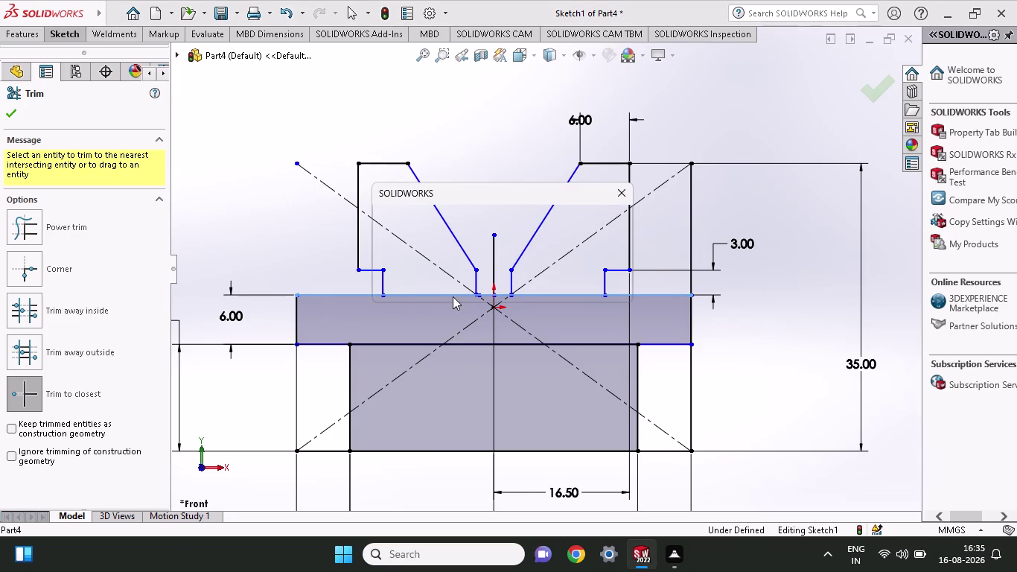
click(537, 283)
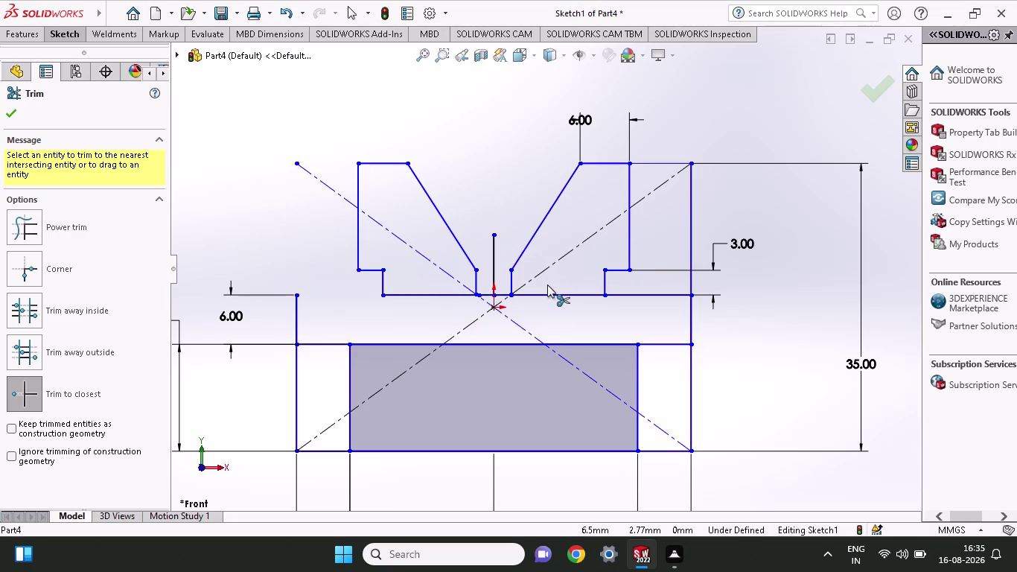
Trim the right outer line and the base line right of the step.
click(667, 160)
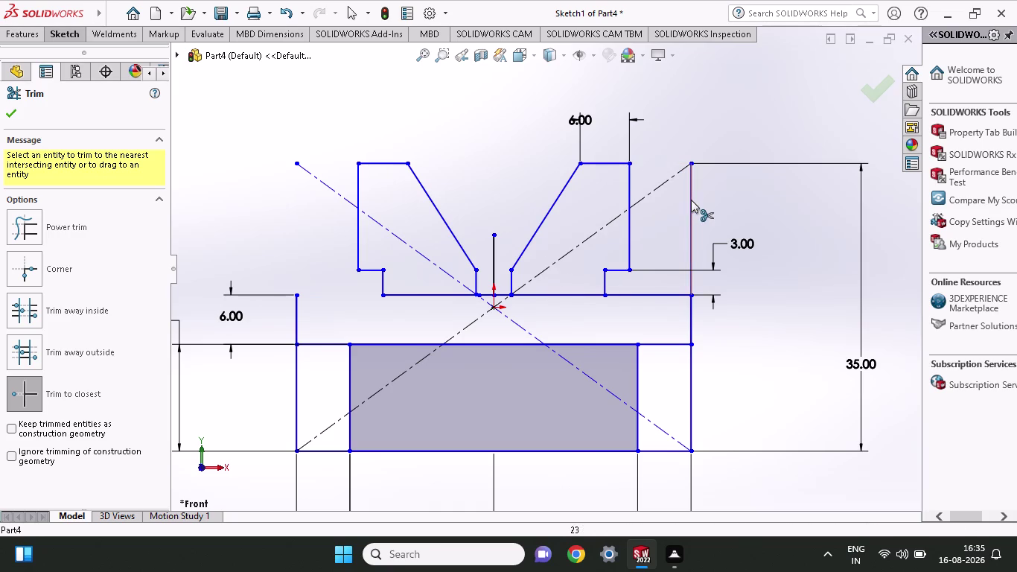
click(691, 200)
click(666, 268)
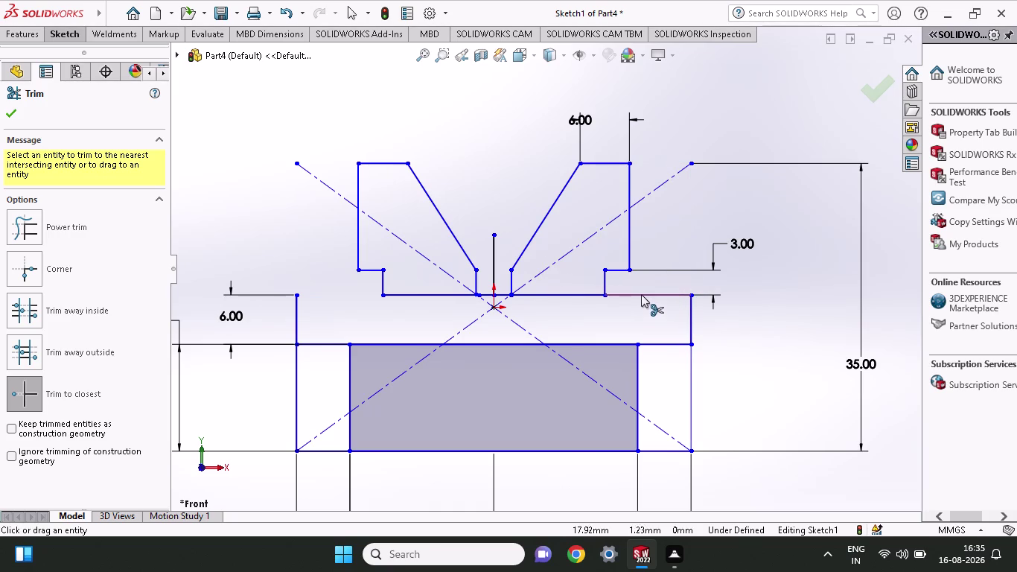
click(641, 294)
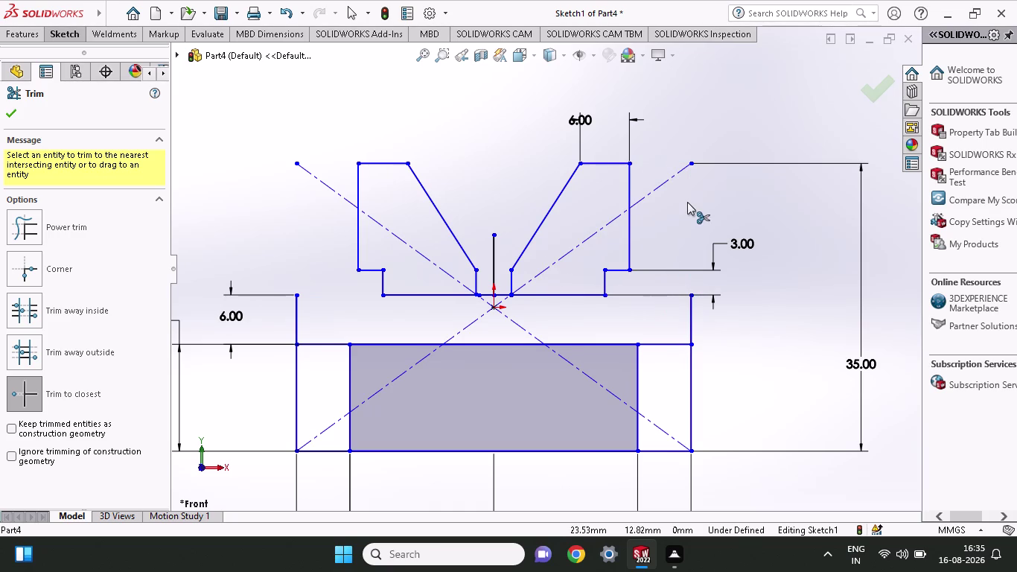
click(647, 292)
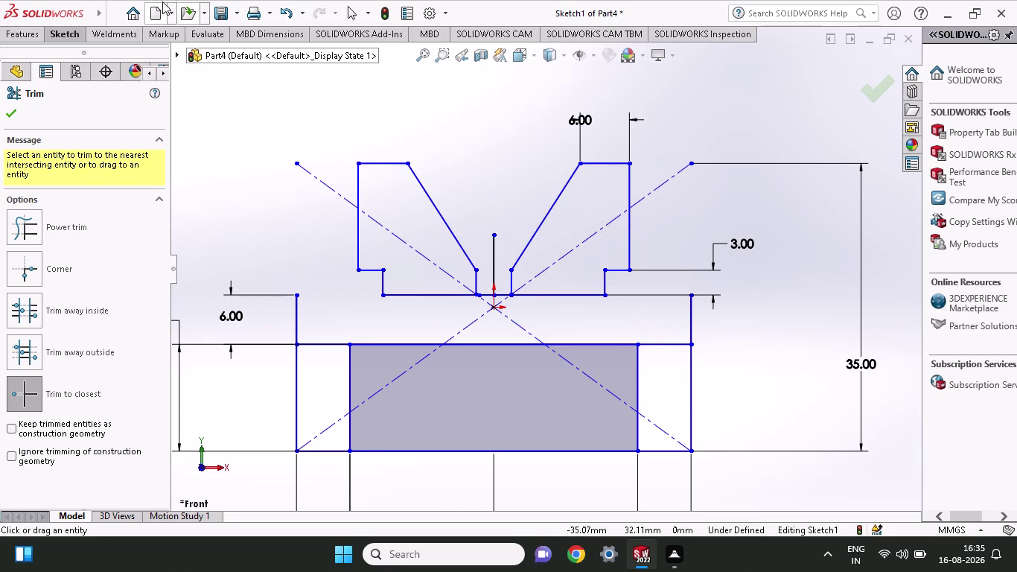
click(55, 33)
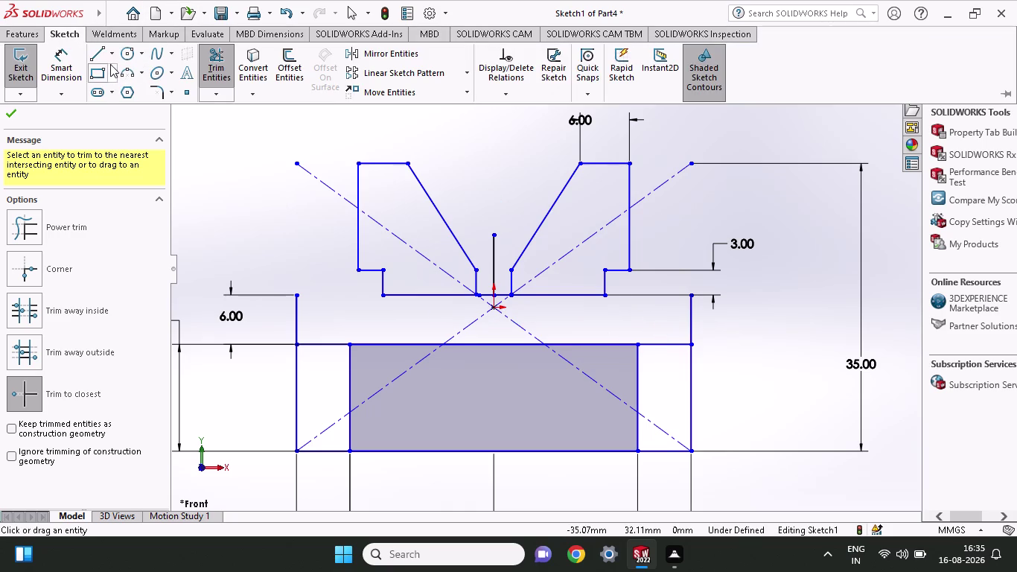
click(108, 60)
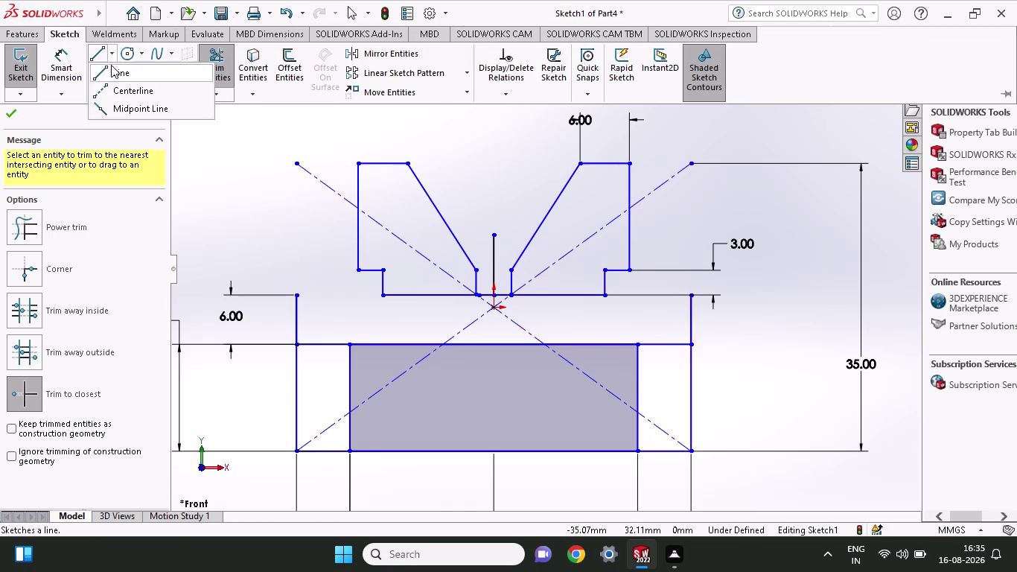
Draw a horizontal line from the base's left top corner to the left step.
click(103, 62)
click(114, 79)
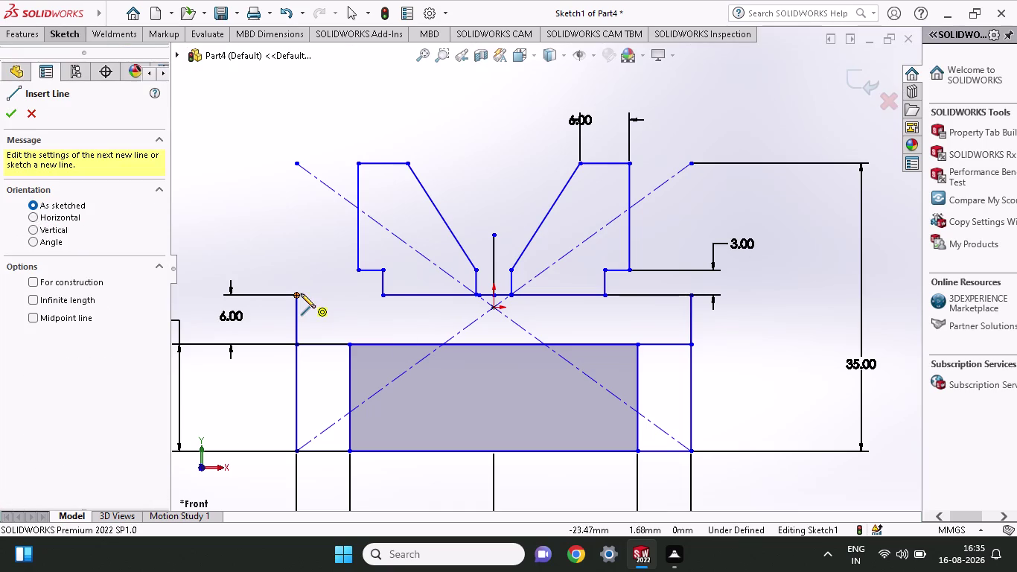
click(301, 293)
click(381, 292)
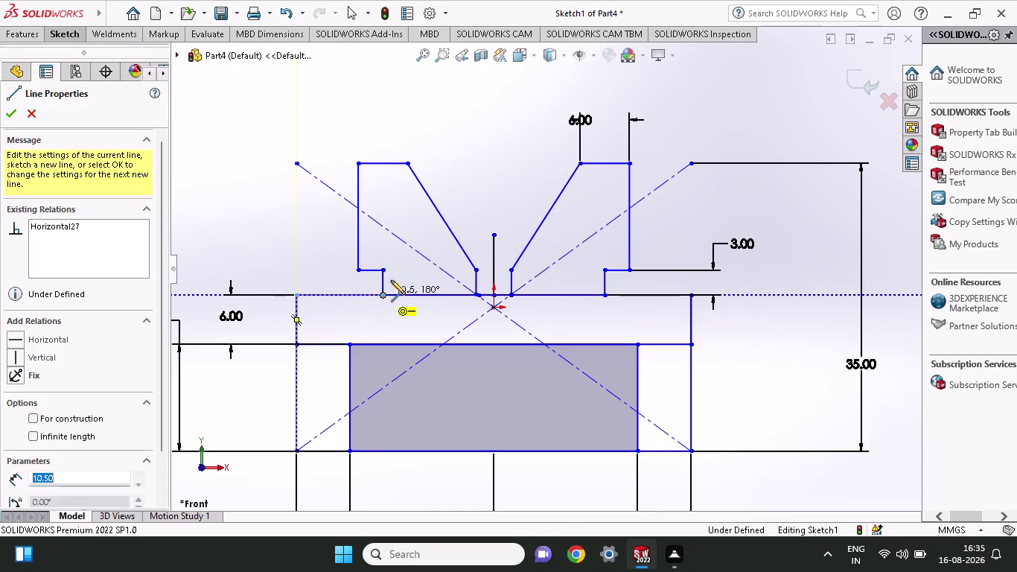
right_click(420, 246)
click(439, 254)
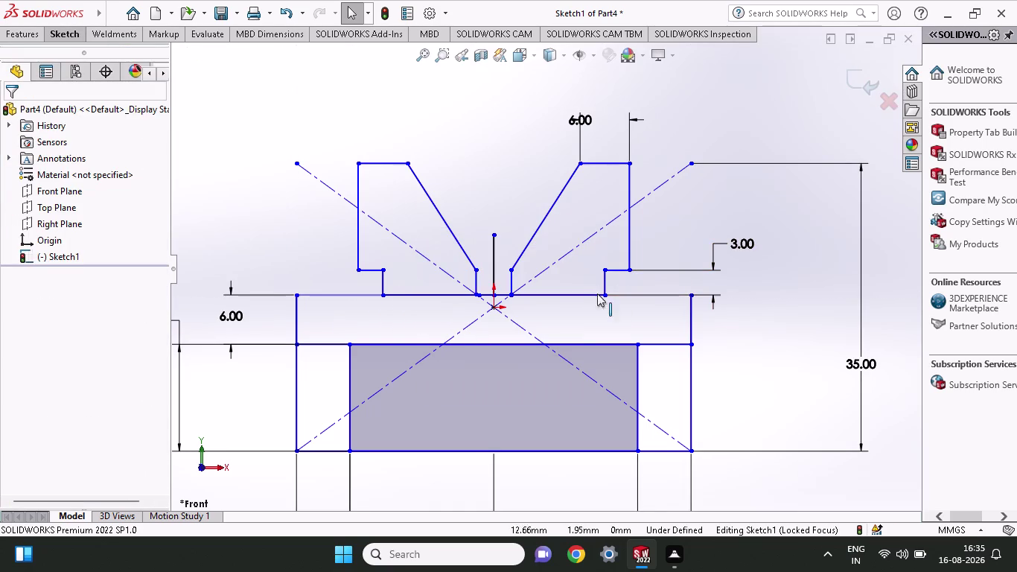
click(57, 38)
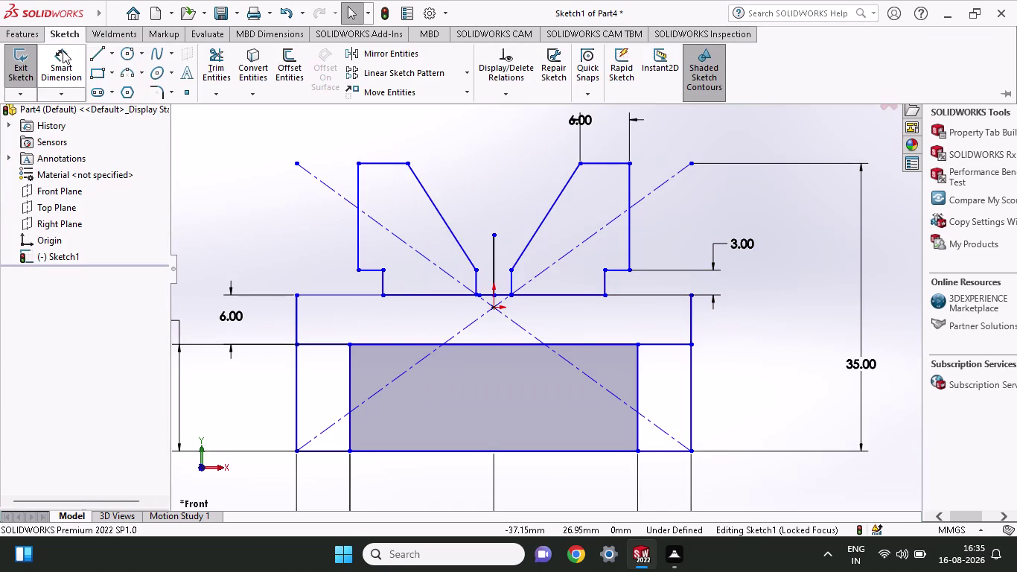
Draw a horizontal line from the right step corner to the base's right edge.
click(100, 54)
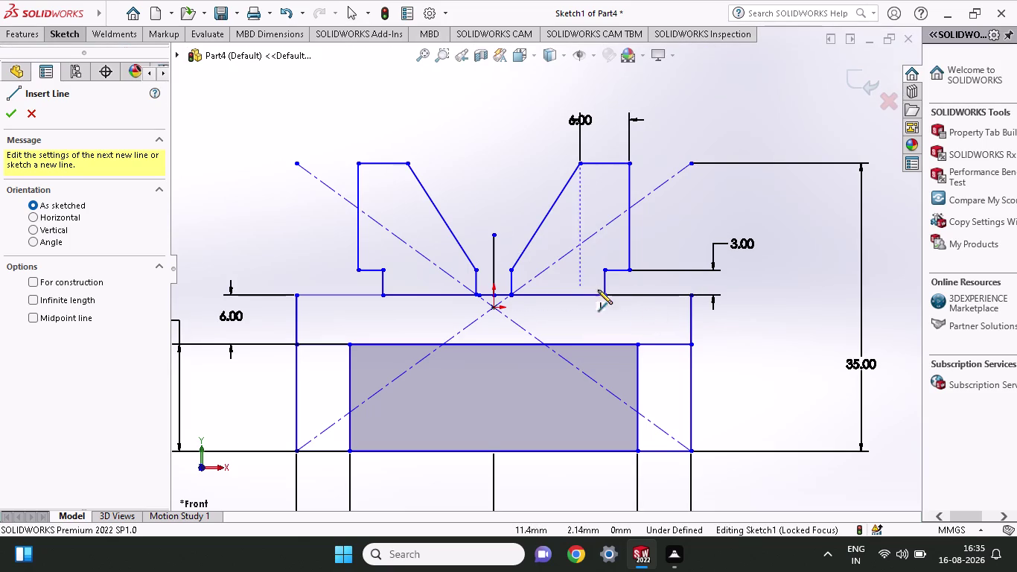
click(605, 293)
click(692, 292)
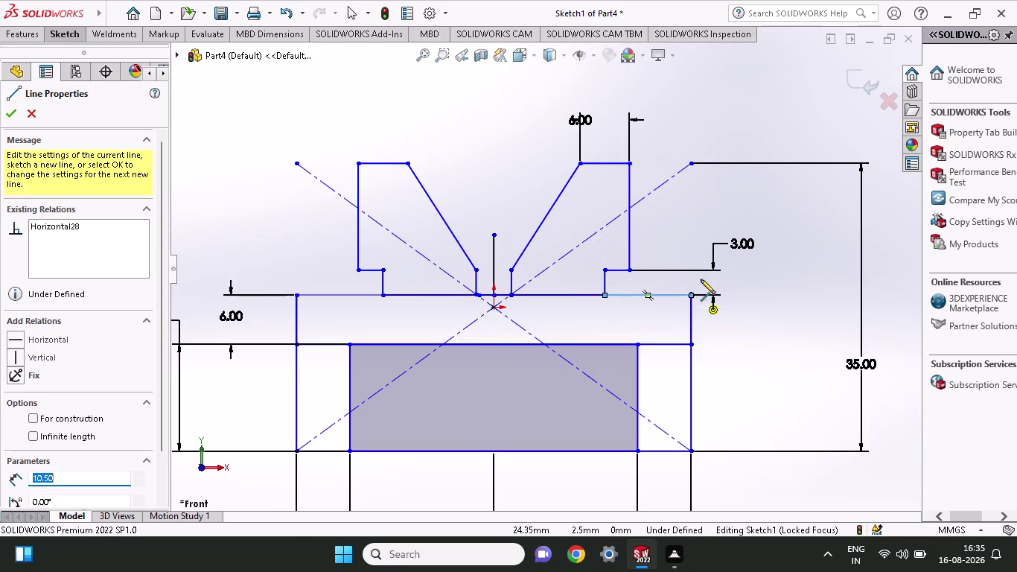
right_click(702, 277)
click(714, 293)
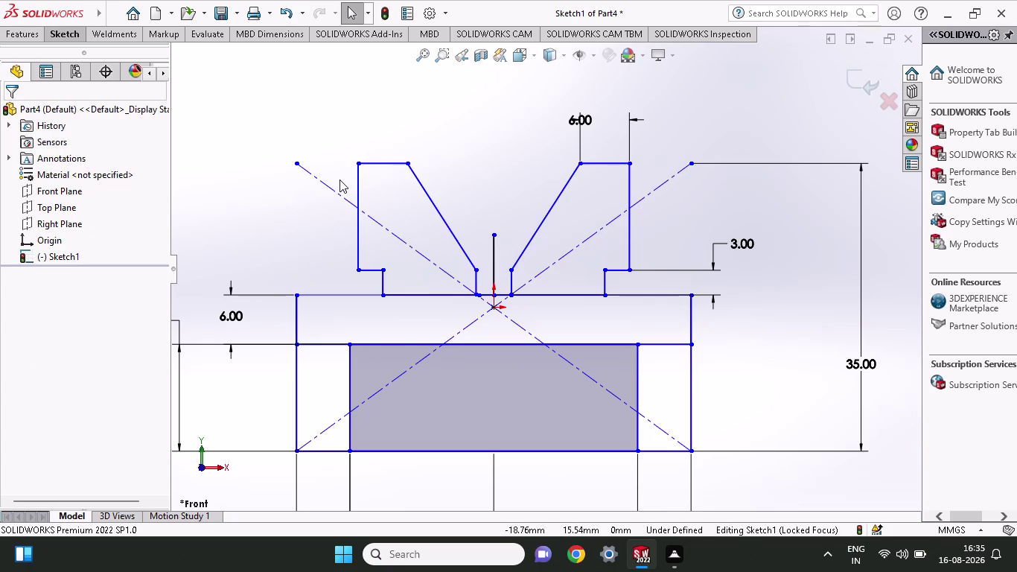
click(58, 35)
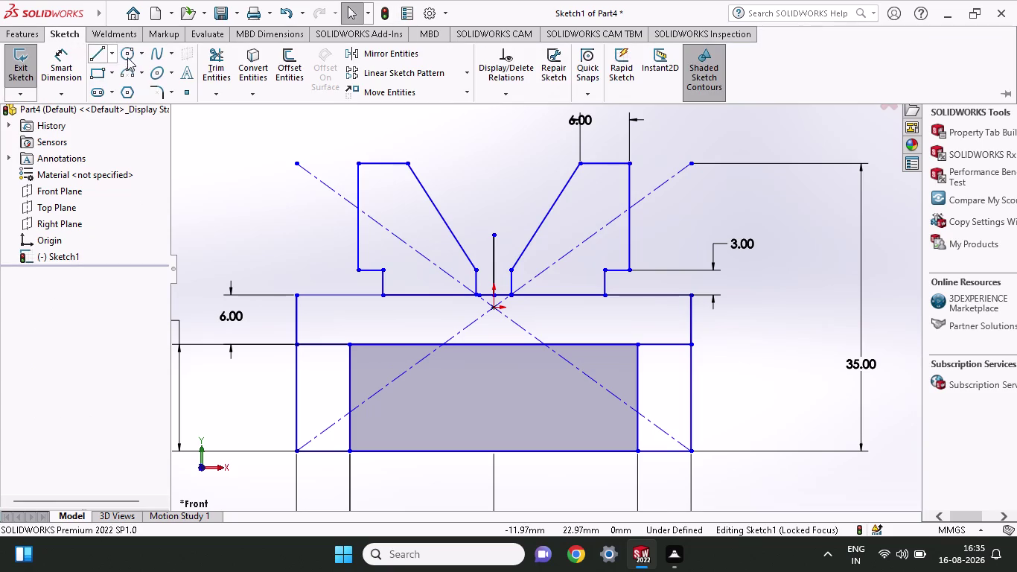
click(222, 51)
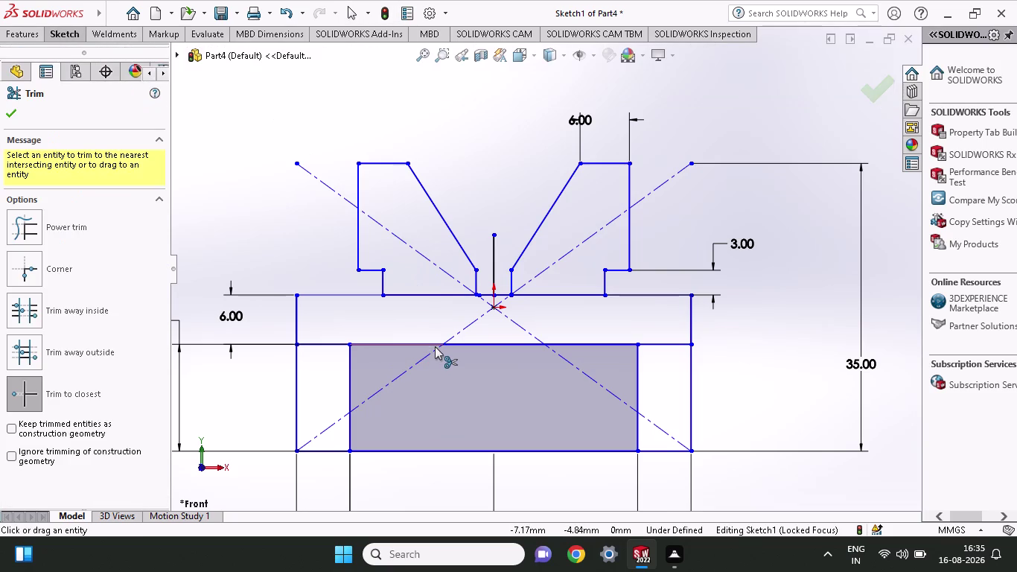
Trim segments of the inner rectangle's top edge, left side and base line.
click(435, 341)
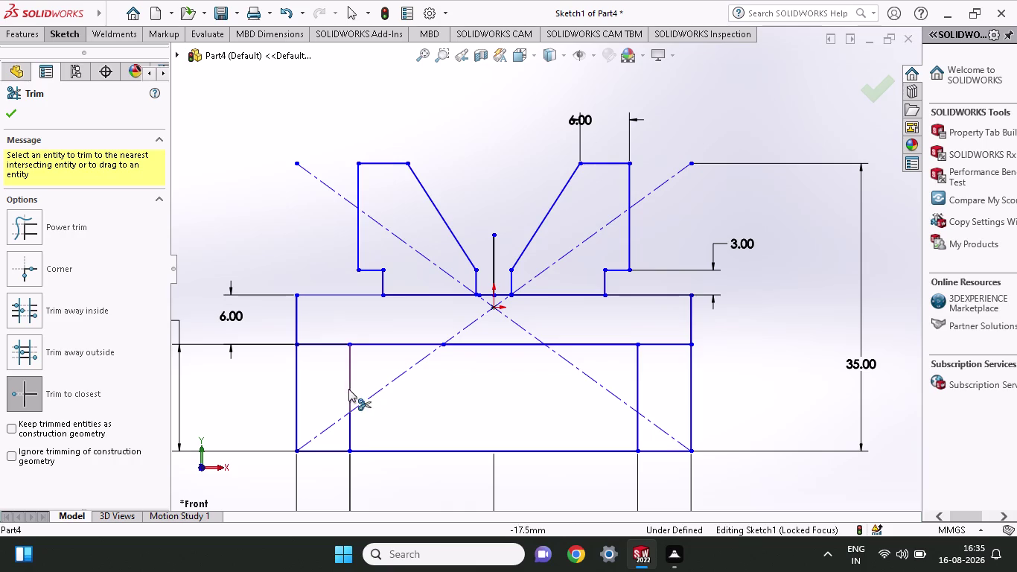
click(346, 388)
click(541, 287)
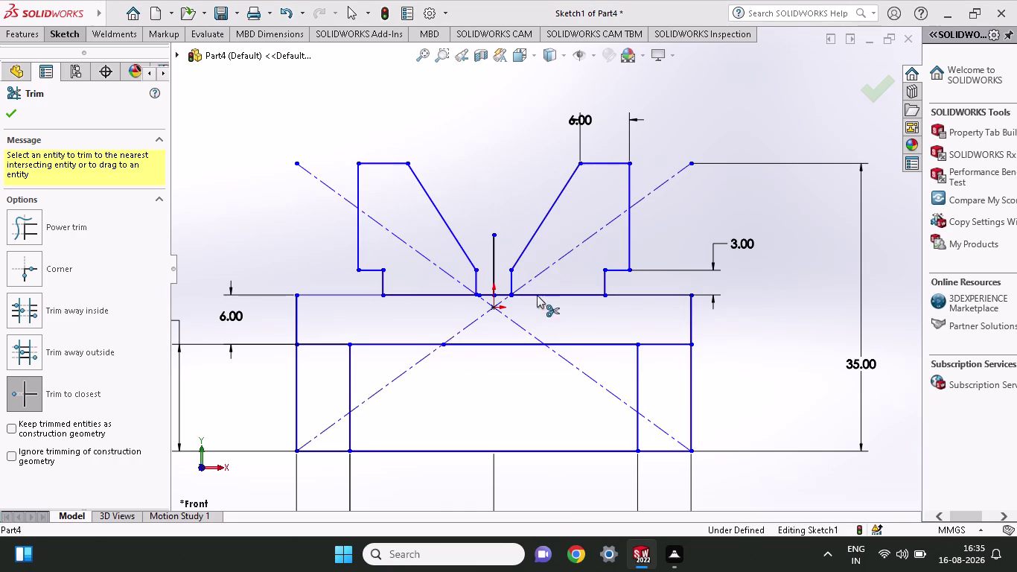
click(486, 344)
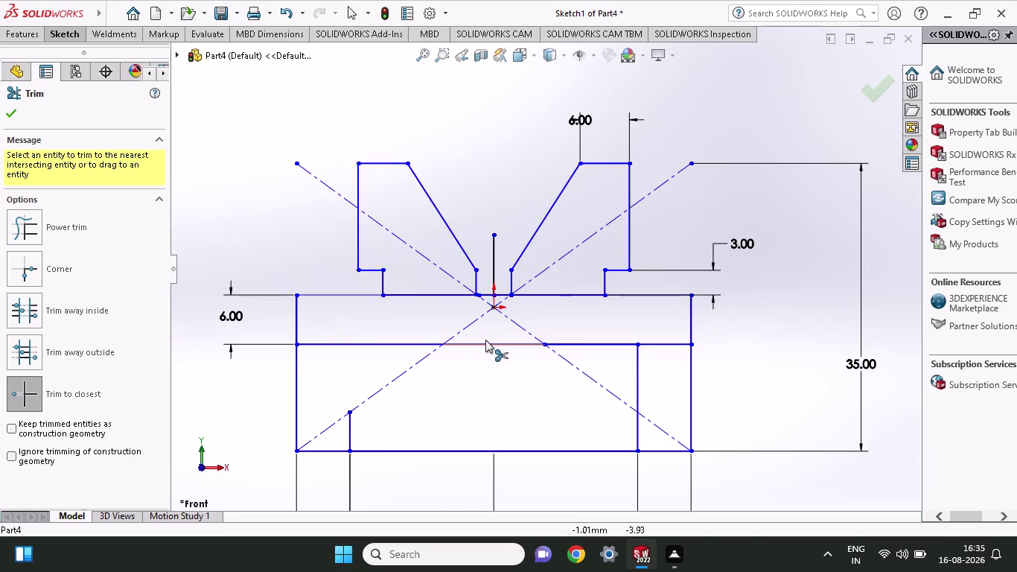
click(482, 346)
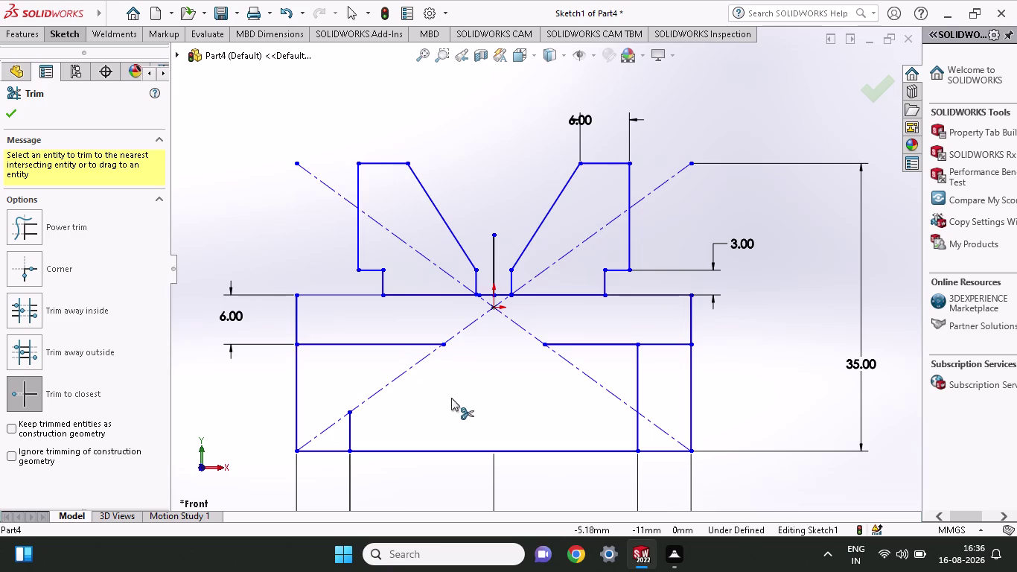
Undo the last three trims with Ctrl+Z to restore those lines.
key(ctrl+z)
key(ctrl+z)
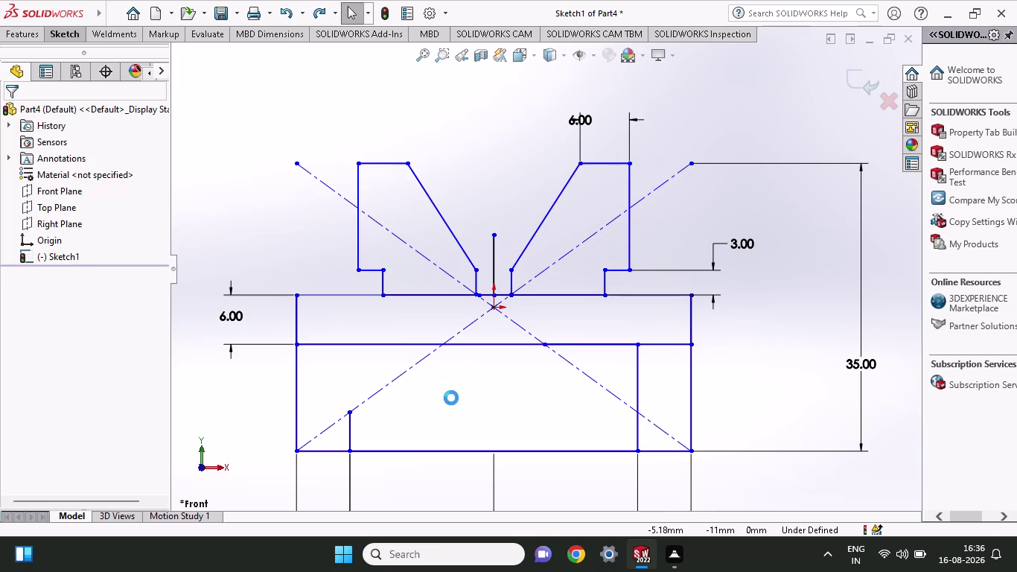
key(ctrl+z)
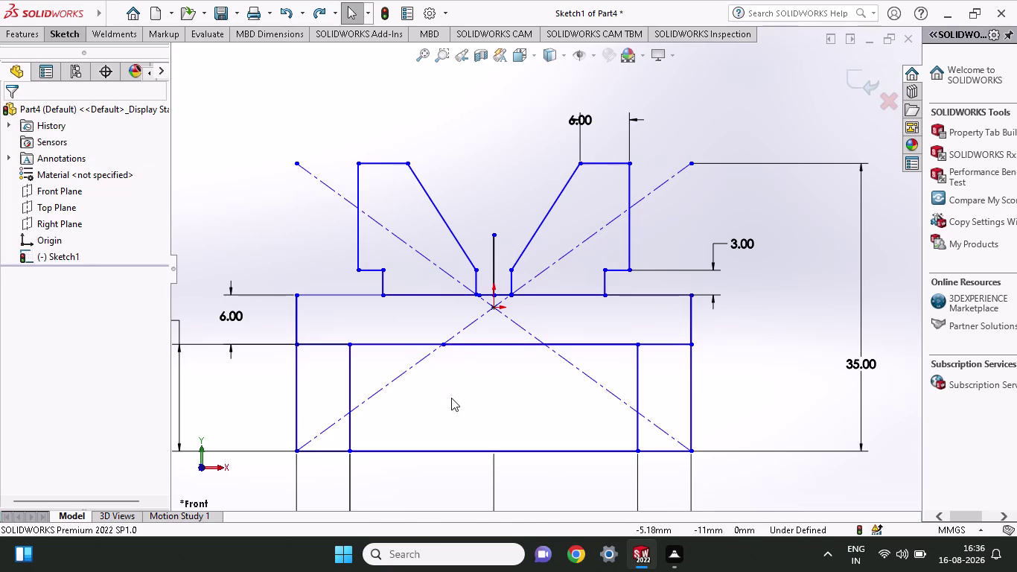
click(55, 27)
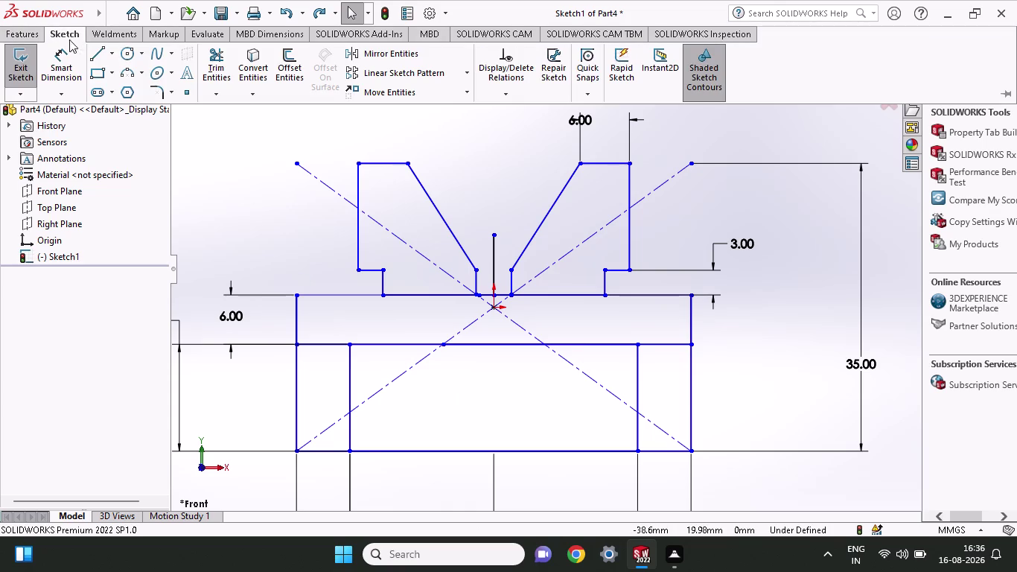
Trim the lower left edge and bottom stubs, dismissing the warning message.
click(221, 69)
click(298, 391)
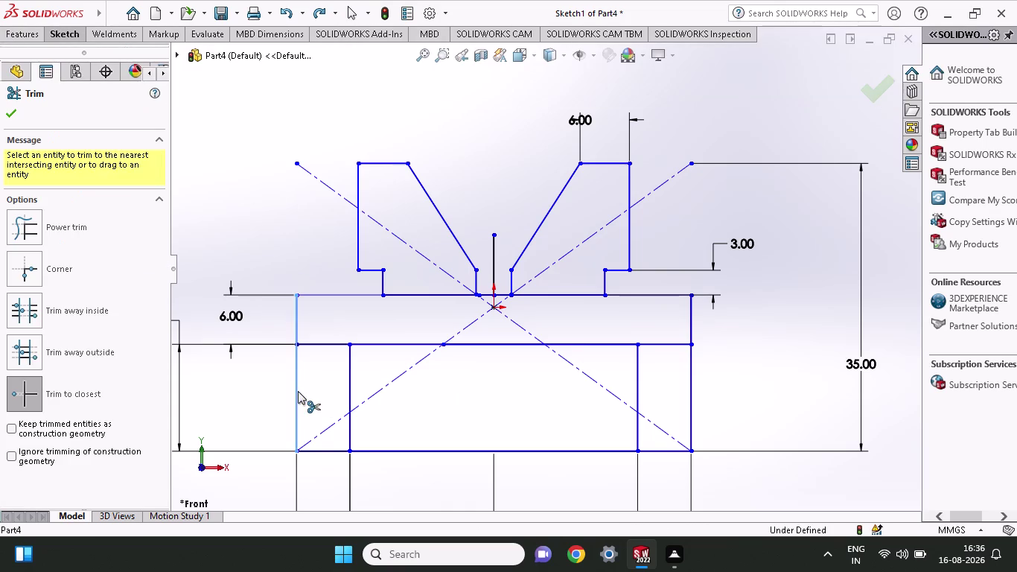
click(688, 394)
click(669, 449)
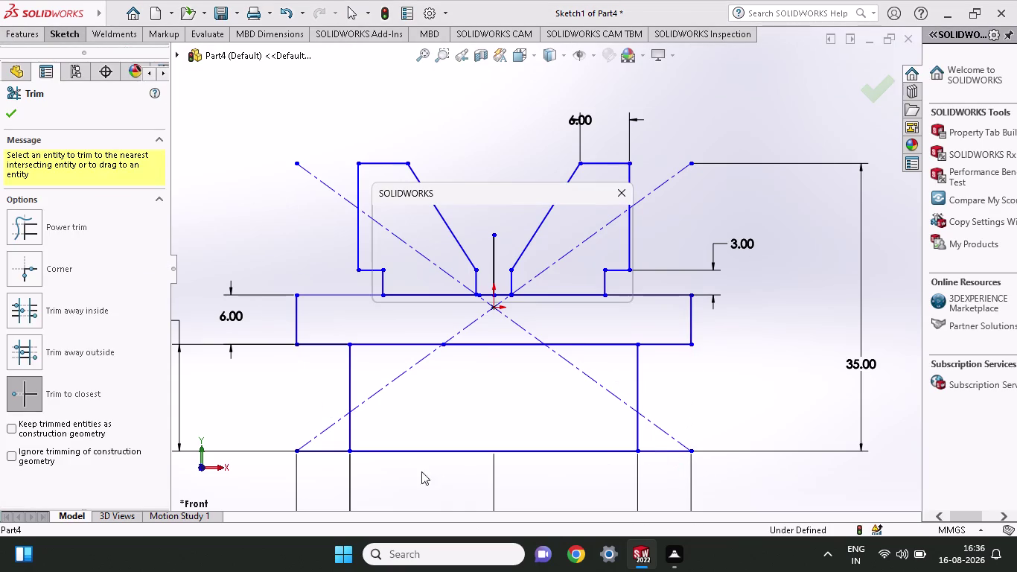
click(534, 288)
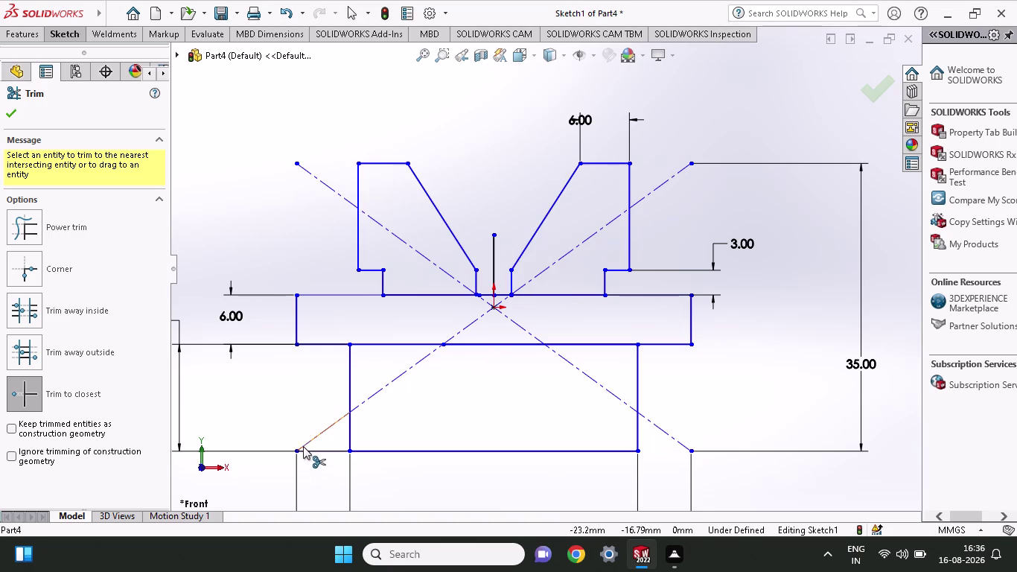
click(306, 452)
click(414, 294)
click(568, 294)
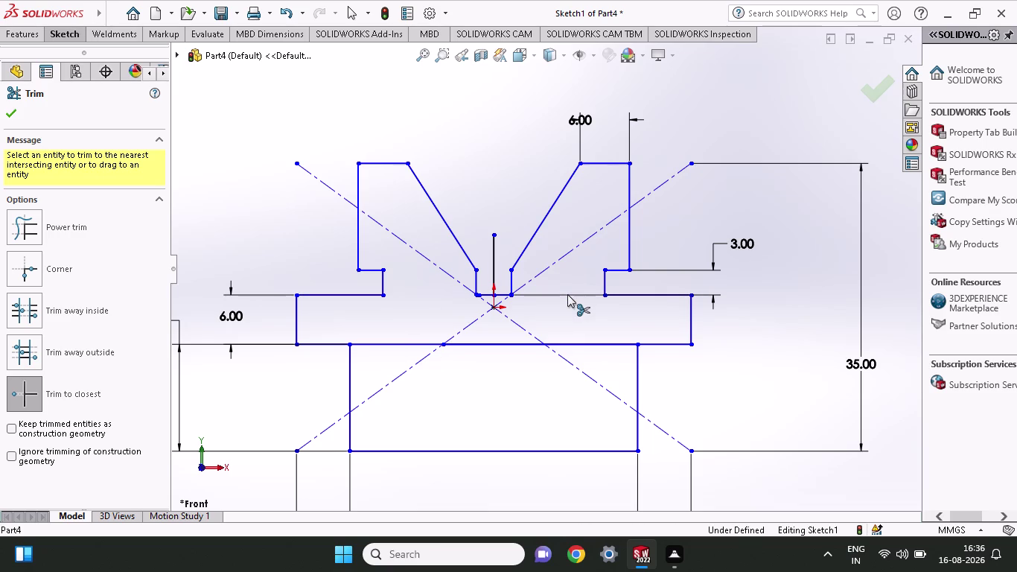
Trim the top base line between the steps, the middle horizontal line and right stubs.
click(566, 293)
click(525, 343)
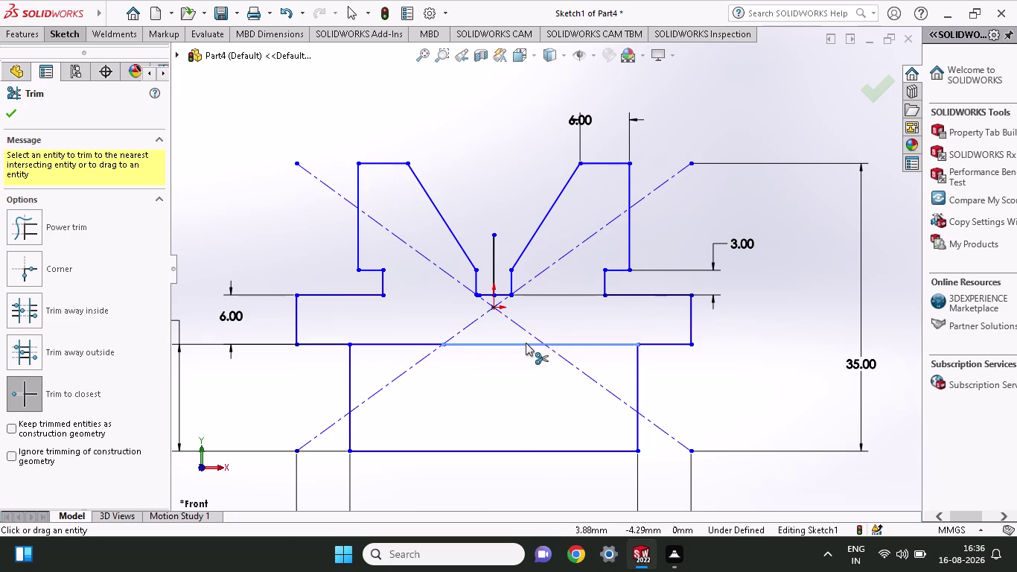
click(525, 342)
click(593, 338)
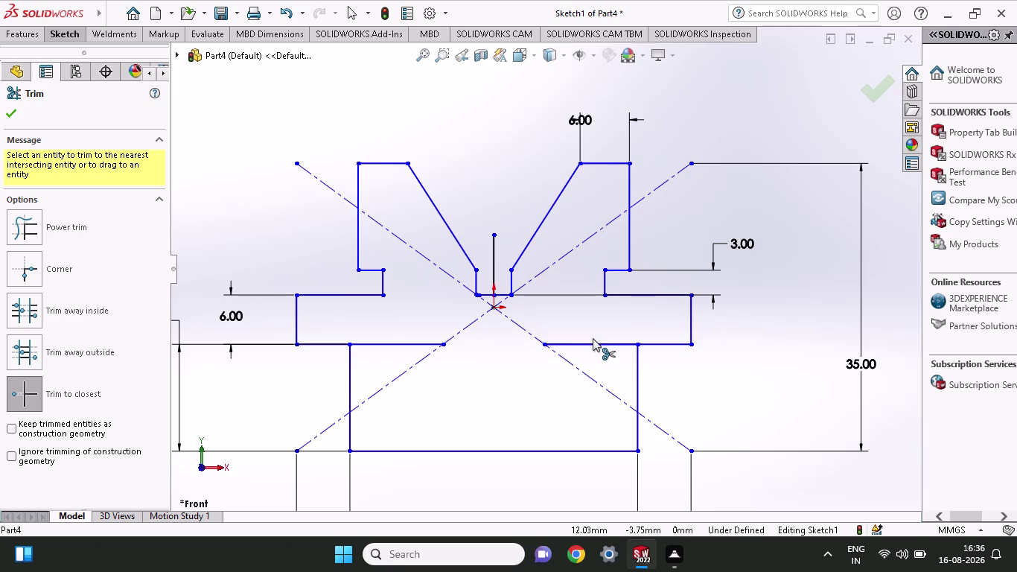
click(595, 345)
click(576, 340)
click(408, 340)
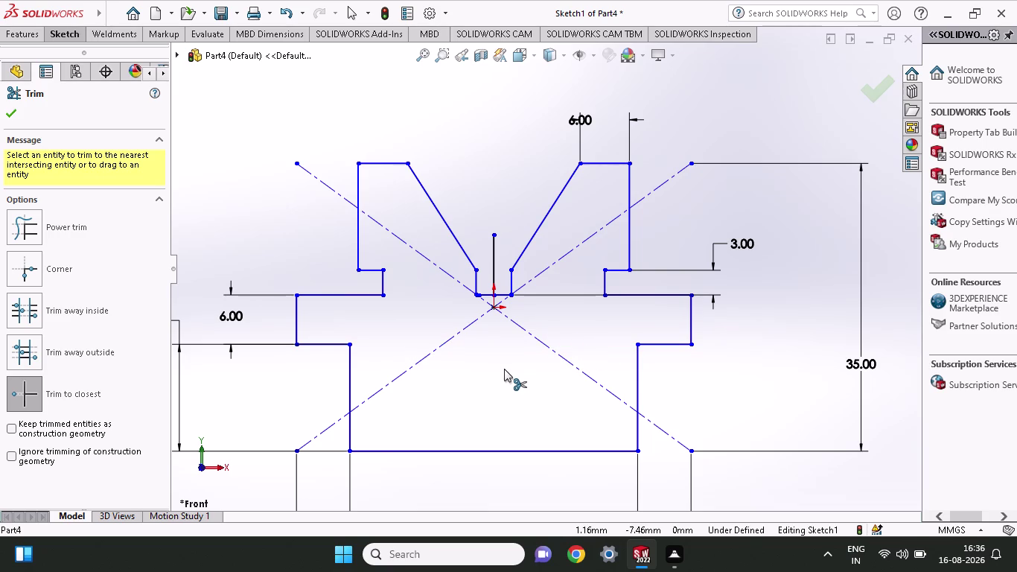
double_click(552, 292)
click(320, 444)
click(320, 449)
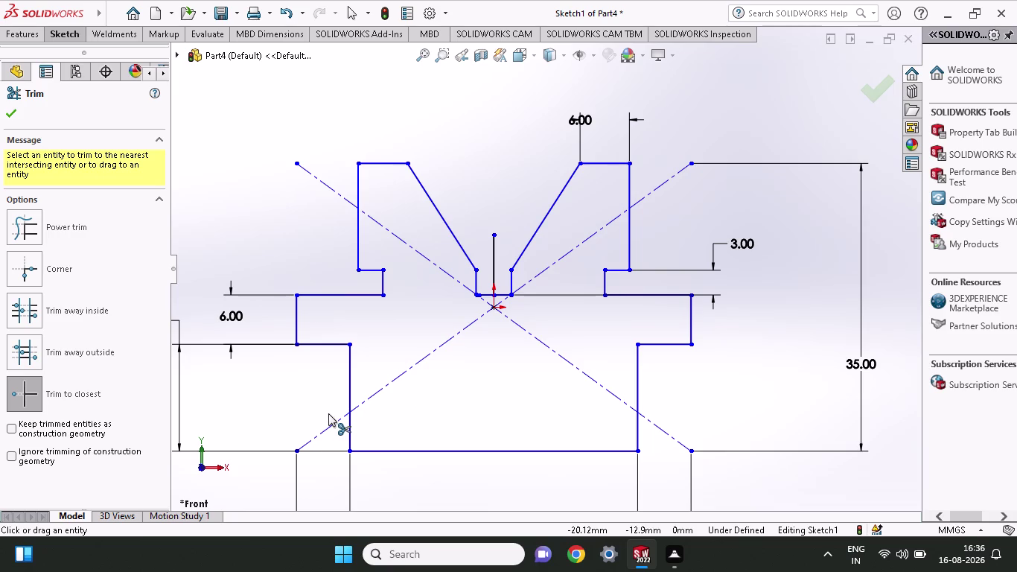
click(69, 38)
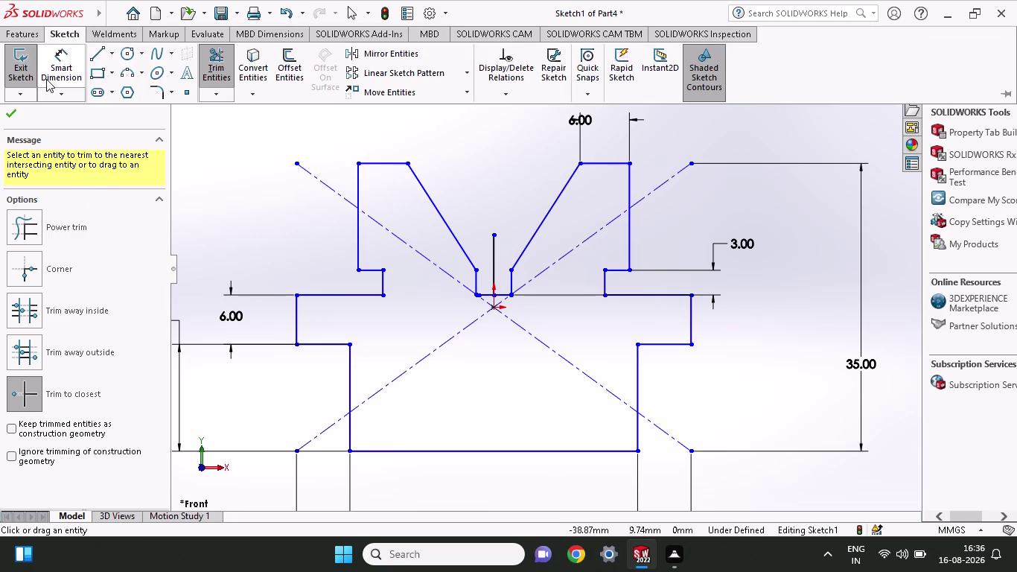
Start a Boss-Extrude on the V-block sketch and pick the first profile contours.
click(26, 35)
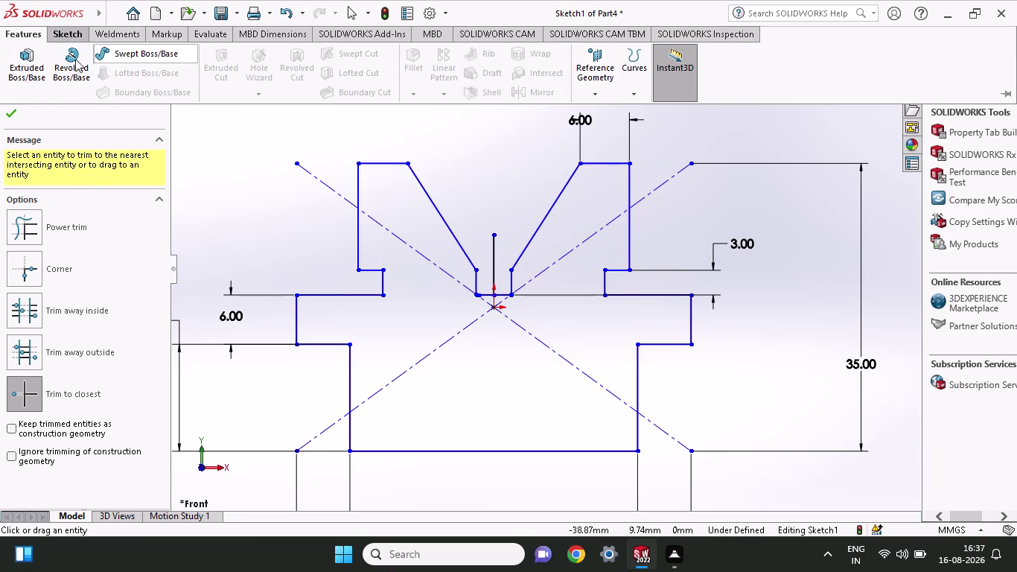
click(20, 73)
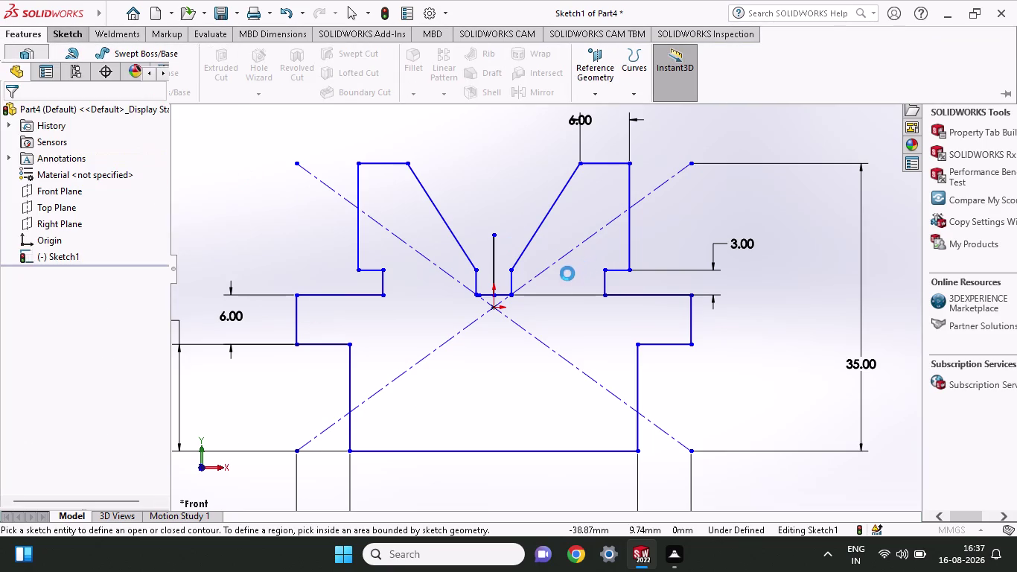
click(526, 293)
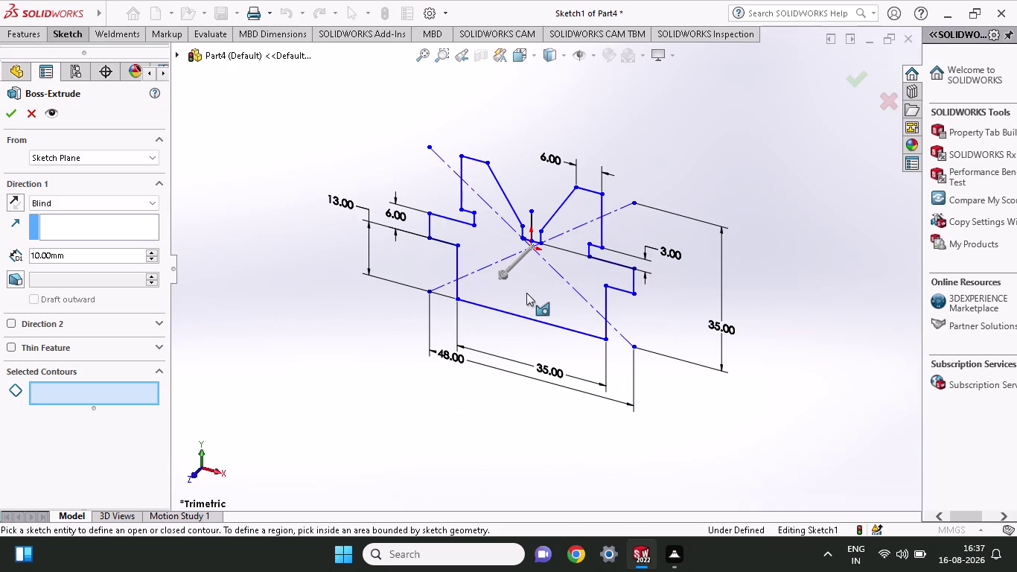
click(562, 270)
click(571, 232)
click(582, 217)
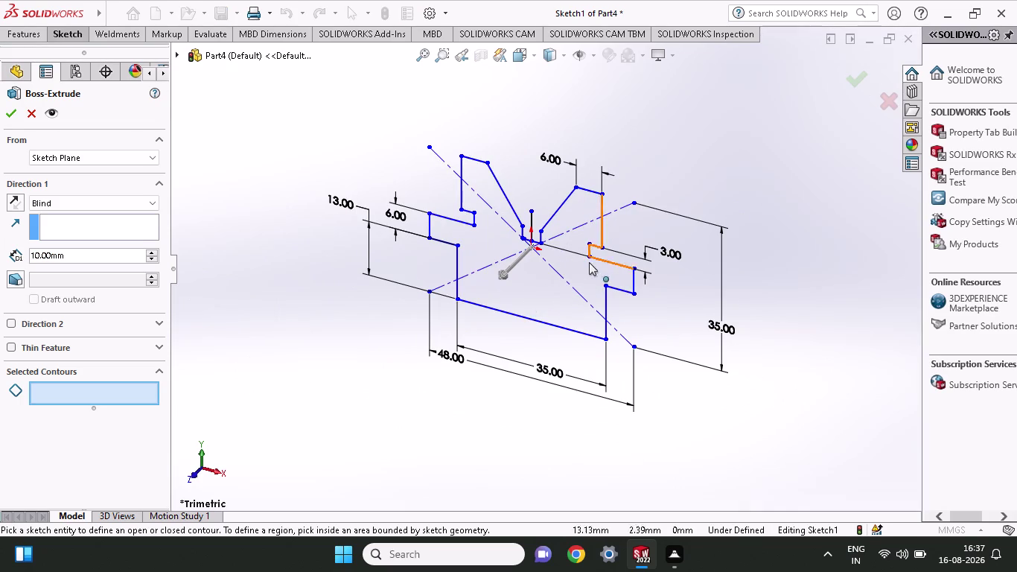
click(607, 273)
Select the remaining profile regions and check the 10 mm blind end condition.
scroll(down, 3)
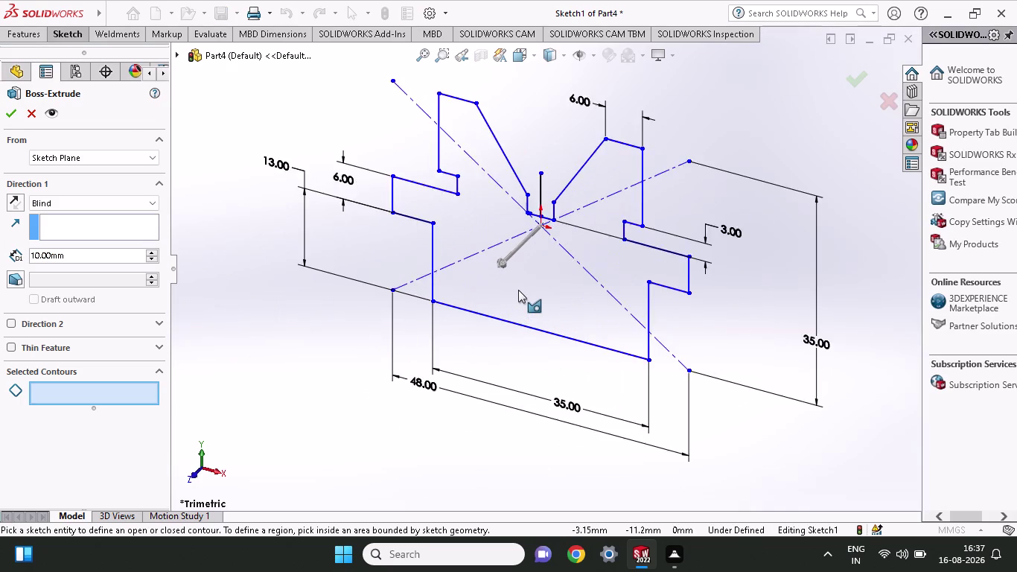
scroll(down, 3)
click(605, 183)
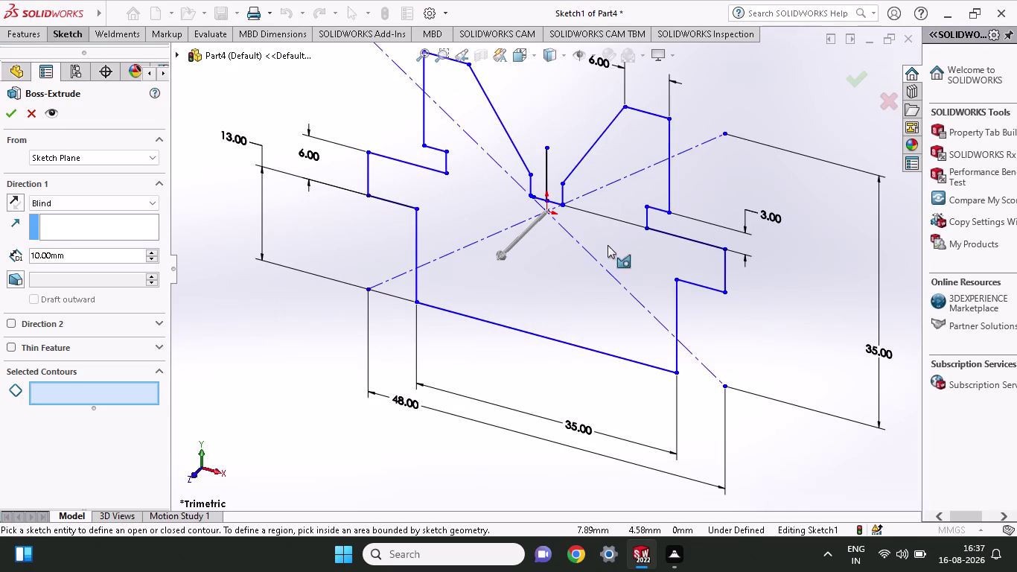
click(631, 321)
click(657, 252)
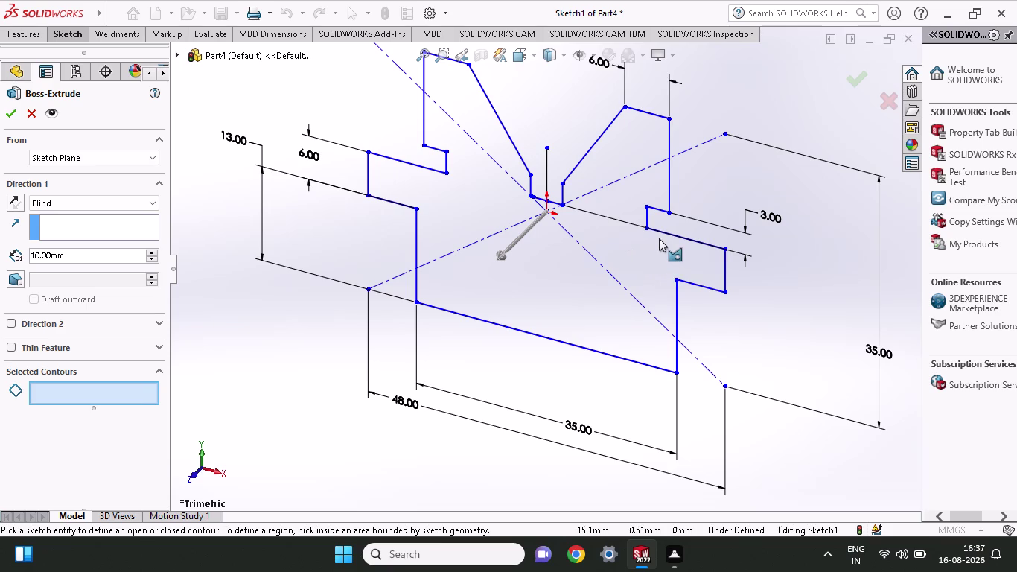
click(659, 238)
click(652, 120)
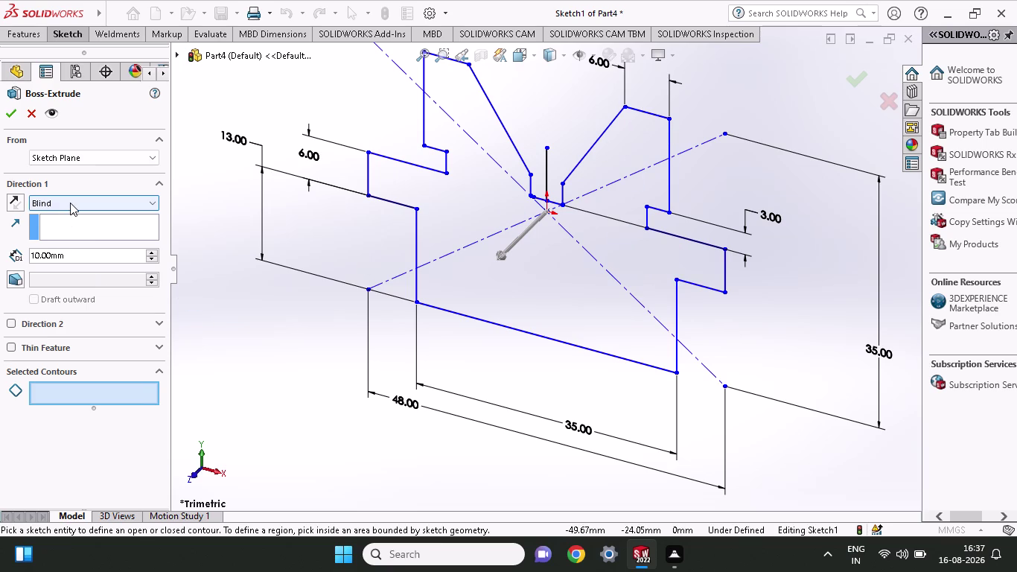
click(471, 211)
click(415, 181)
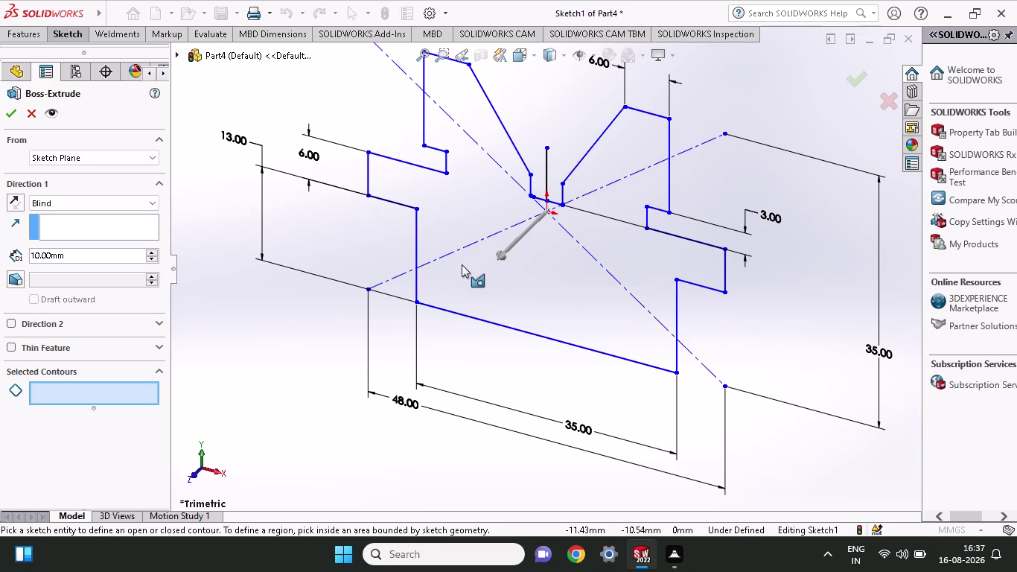
Zoom into the bottom of the V-groove to inspect the open gap.
scroll(up, 3)
scroll(down, 3)
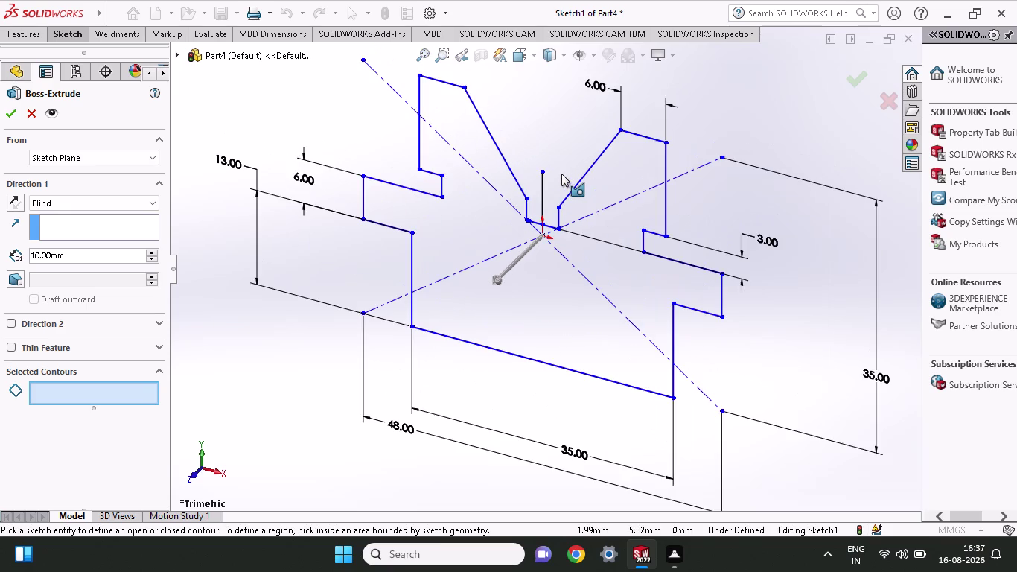
scroll(down, 3)
scroll(down, 3)
scroll(down, 3)
scroll(down, 3)
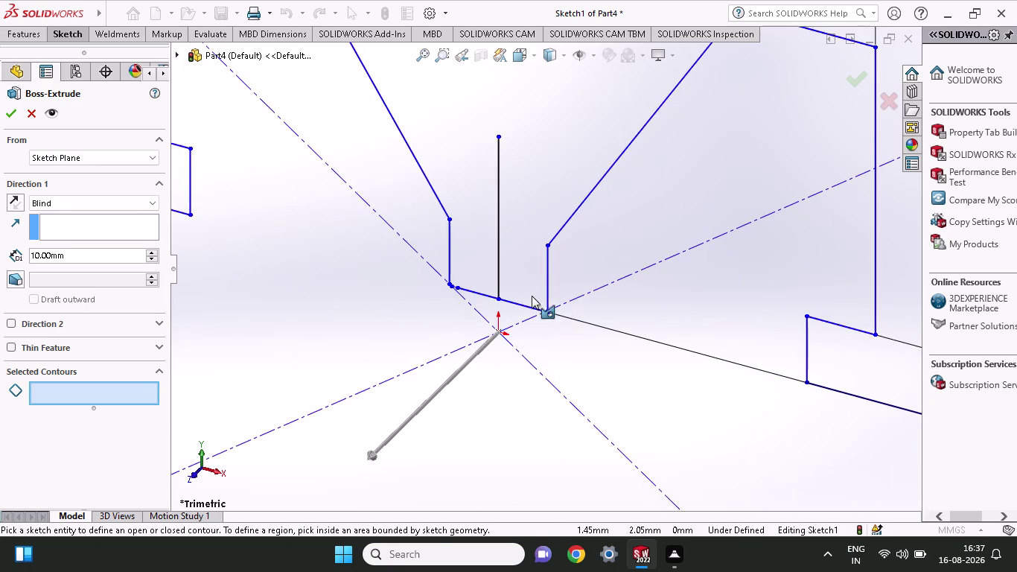
scroll(down, 3)
scroll(down, 3)
scroll(down, 3)
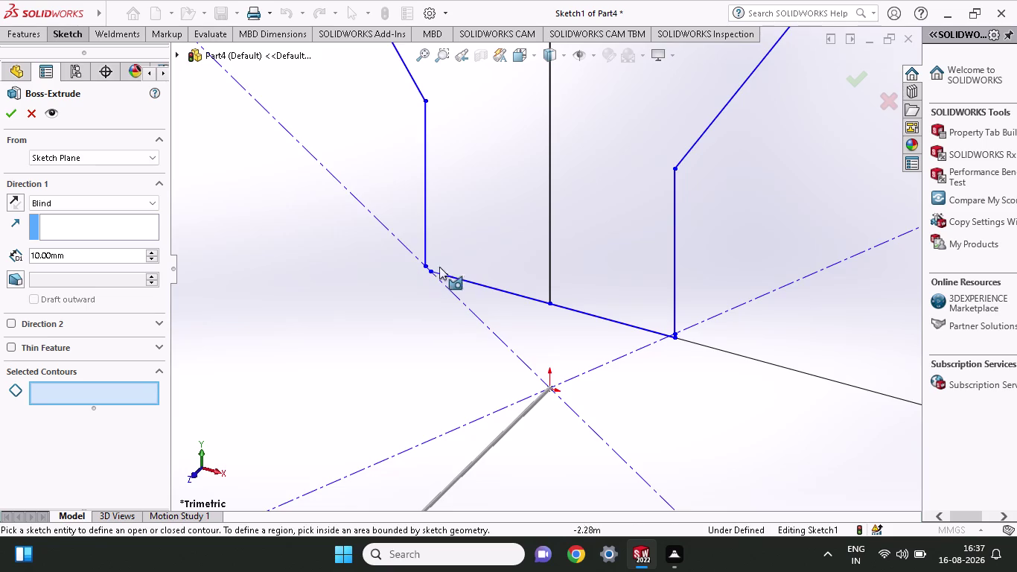
scroll(down, 3)
scroll(down, 3)
scroll(down, 3)
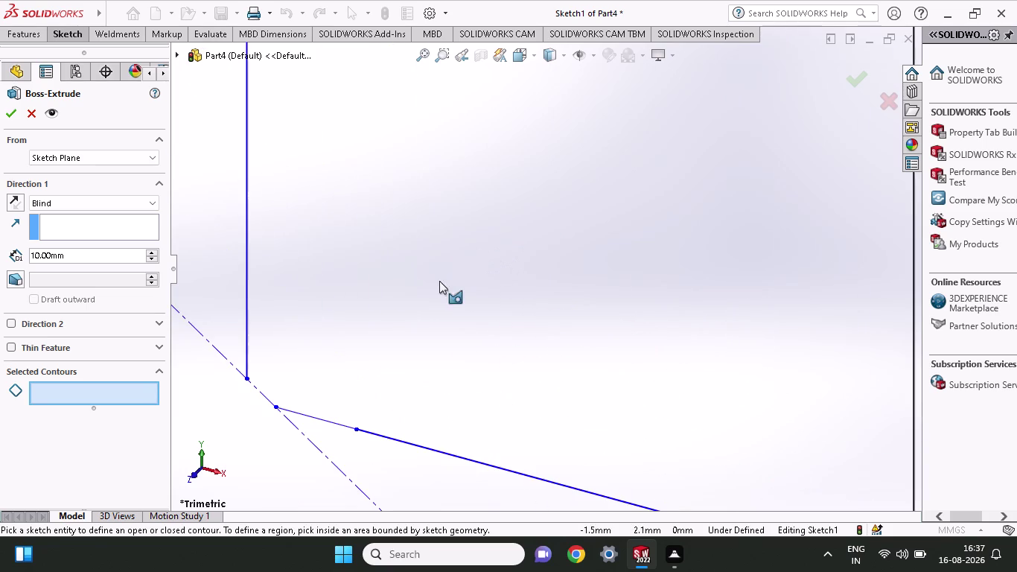
scroll(up, 3)
scroll(up, 3)
scroll(down, 3)
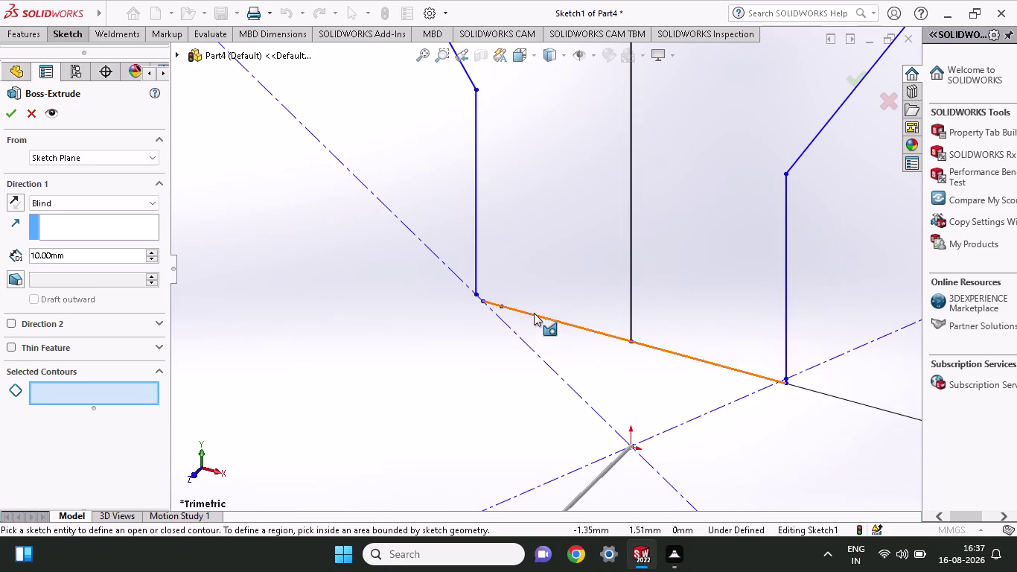
scroll(down, 3)
scroll(down, 3)
scroll(down, 3)
scroll(up, 3)
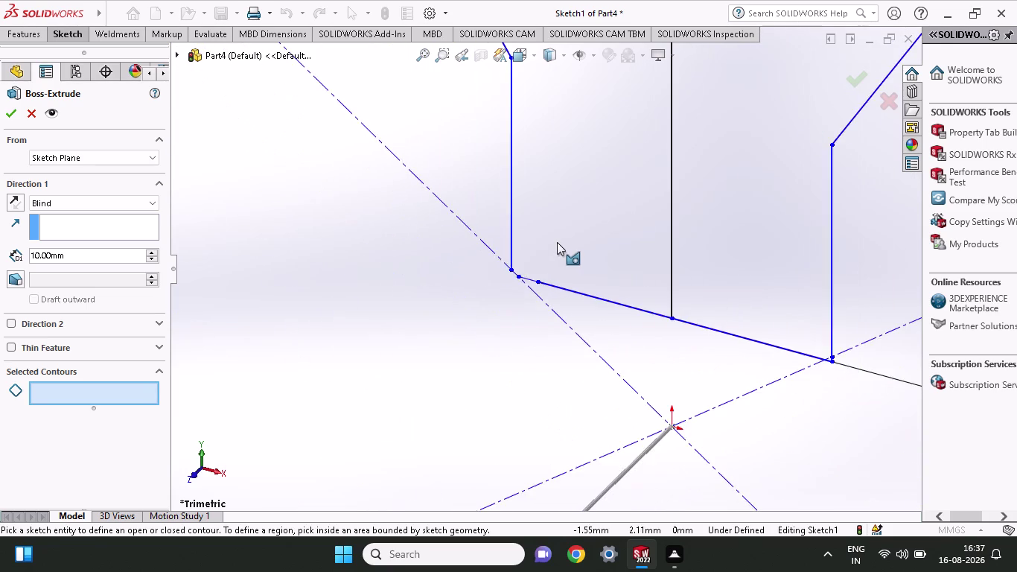
scroll(up, 3)
scroll(down, 3)
scroll(down, 3)
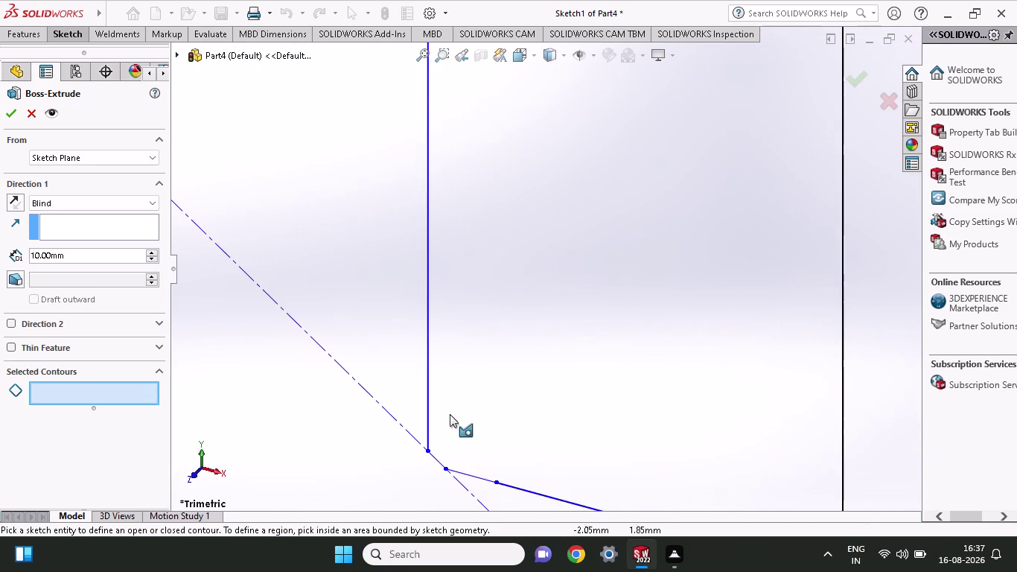
scroll(down, 3)
scroll(down, 3)
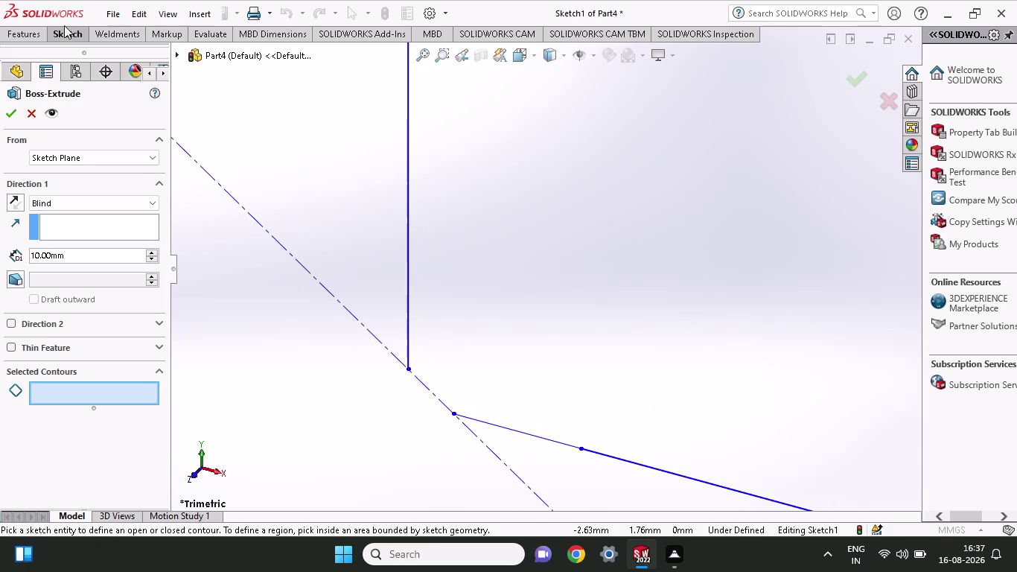
click(64, 30)
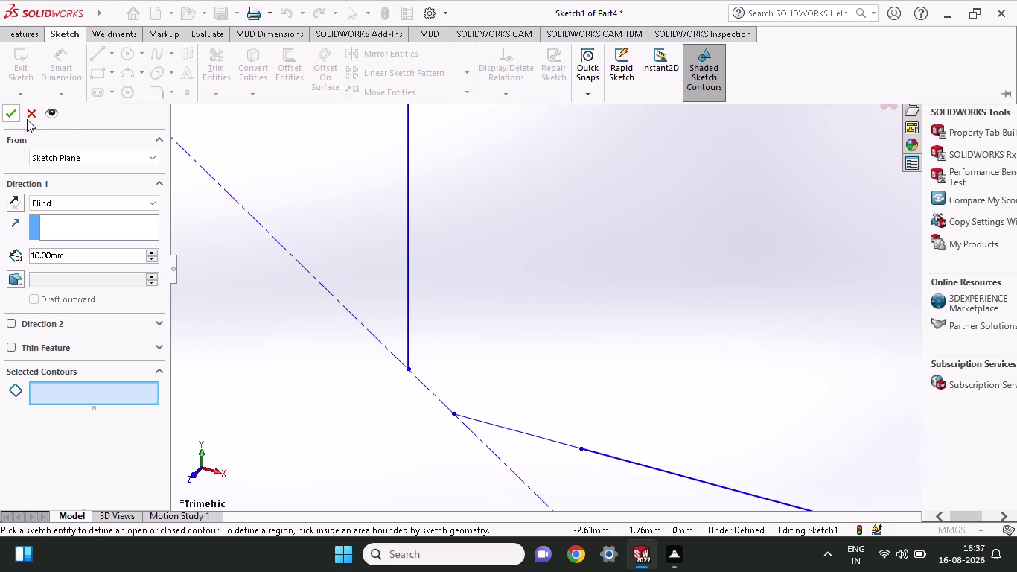
Cancel the extrude and draw a short line bridging the V-groove bottom gap.
click(32, 116)
click(78, 39)
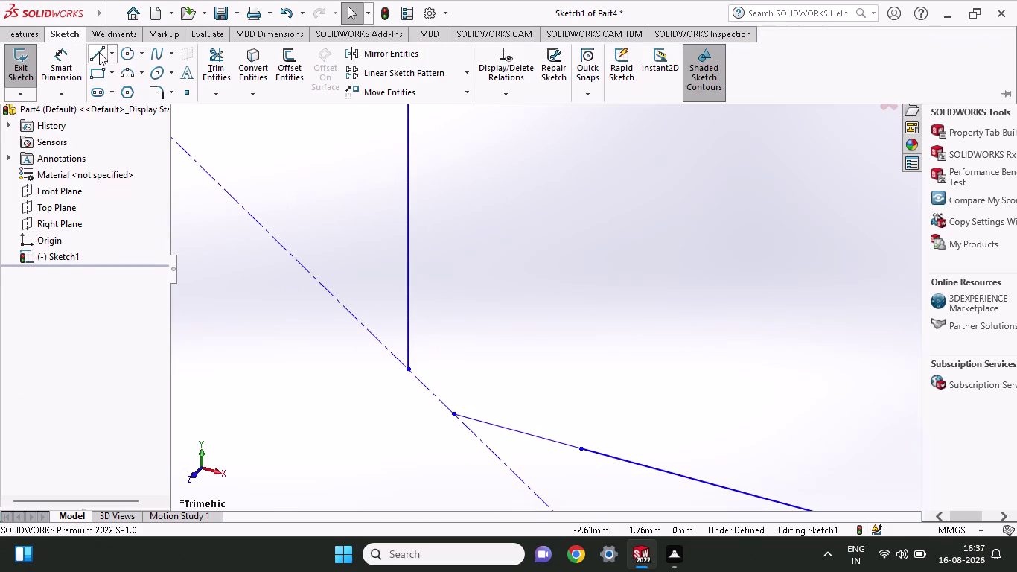
click(99, 53)
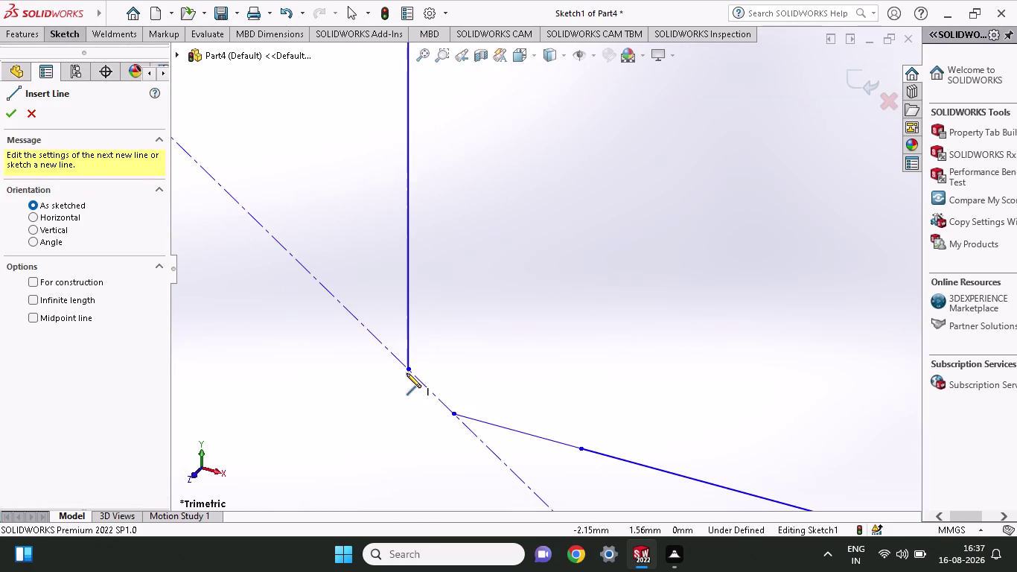
click(407, 367)
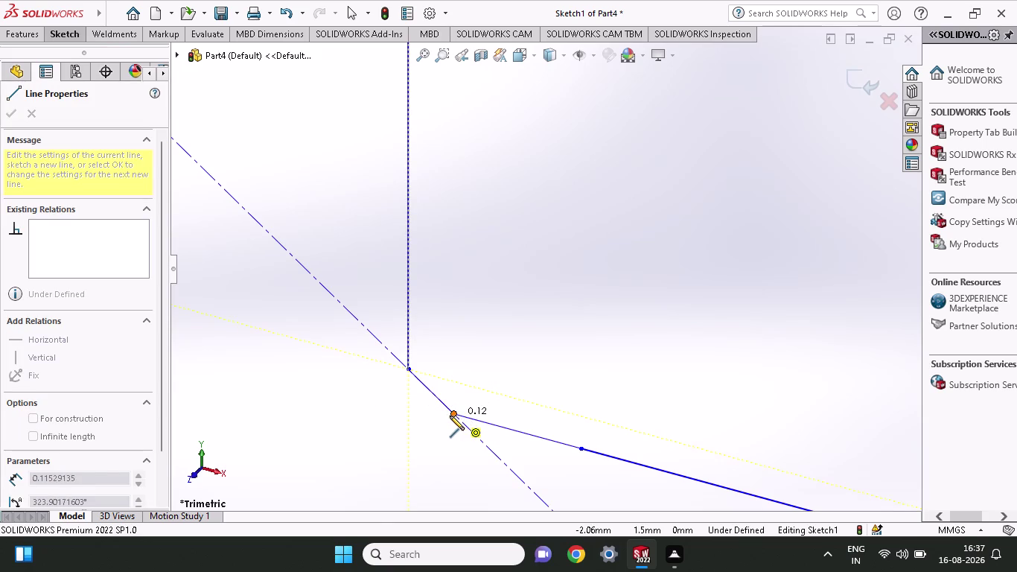
click(410, 404)
scroll(up, 3)
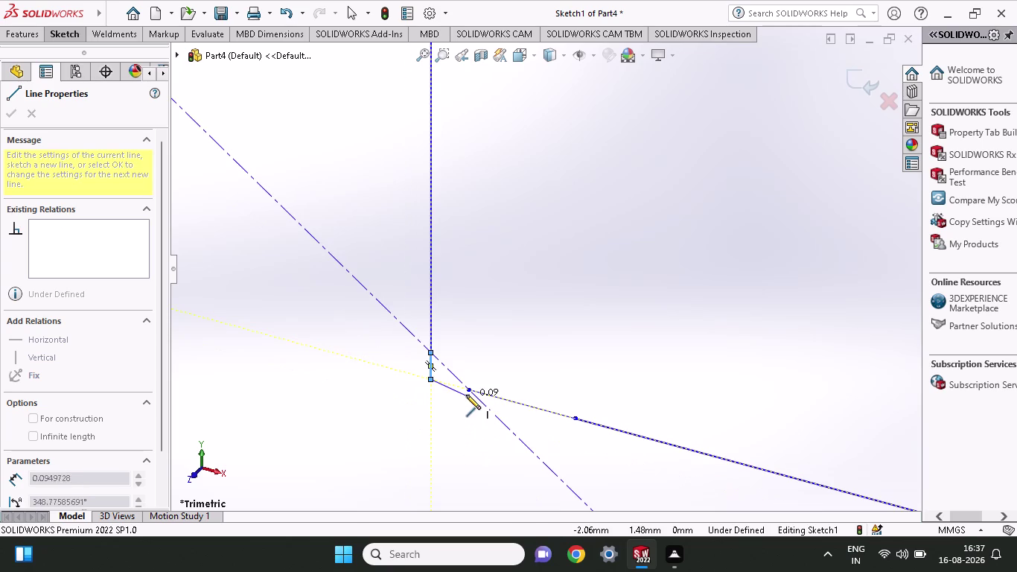
click(466, 387)
right_click(469, 405)
click(489, 416)
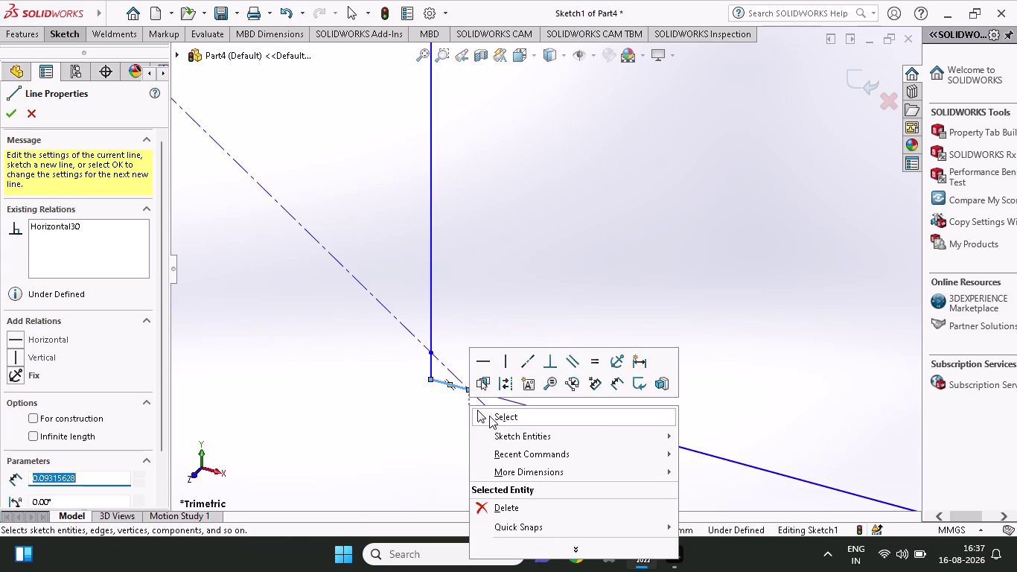
scroll(up, 3)
scroll(up, 3)
scroll(up, 3)
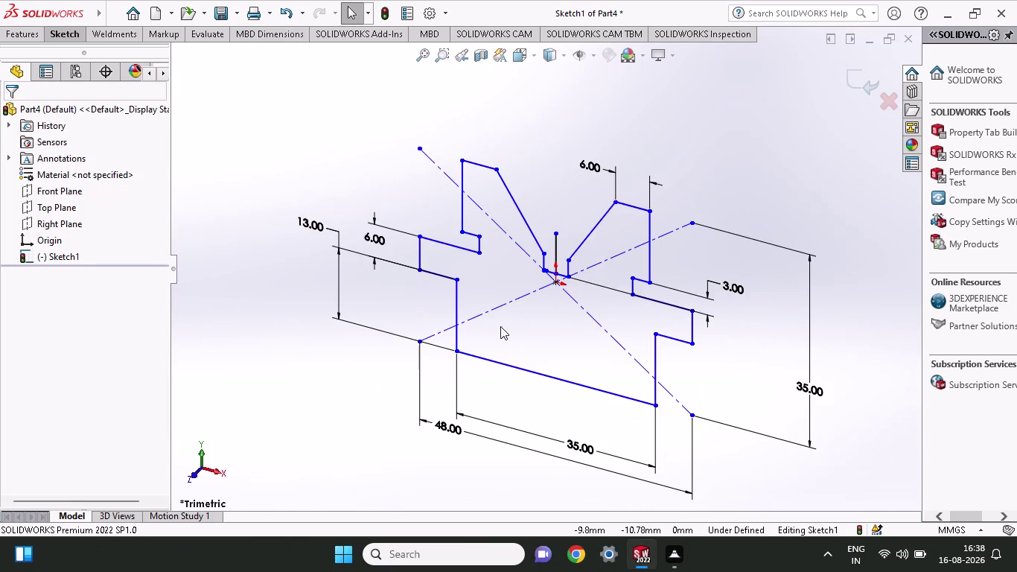
Zoom out to the full V-block sketch and select the 3.00 step-height dimension.
scroll(down, 3)
scroll(down, 3)
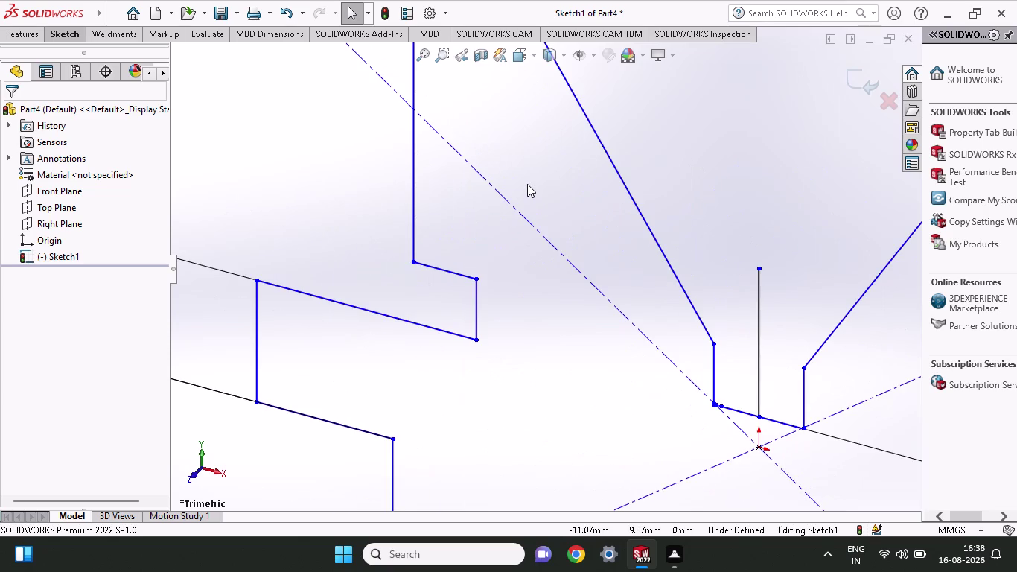
scroll(up, 3)
scroll(up, 3)
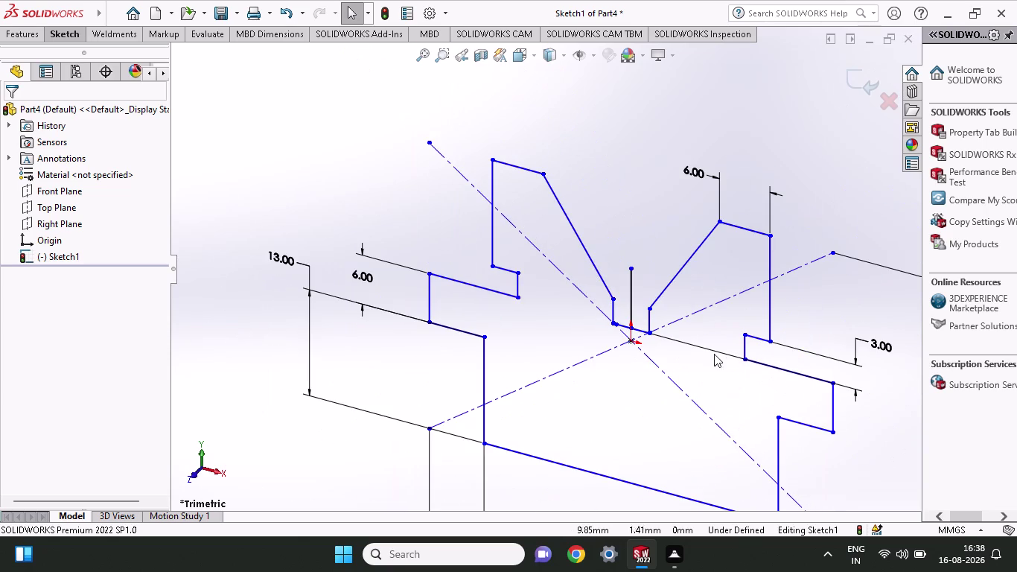
scroll(up, 3)
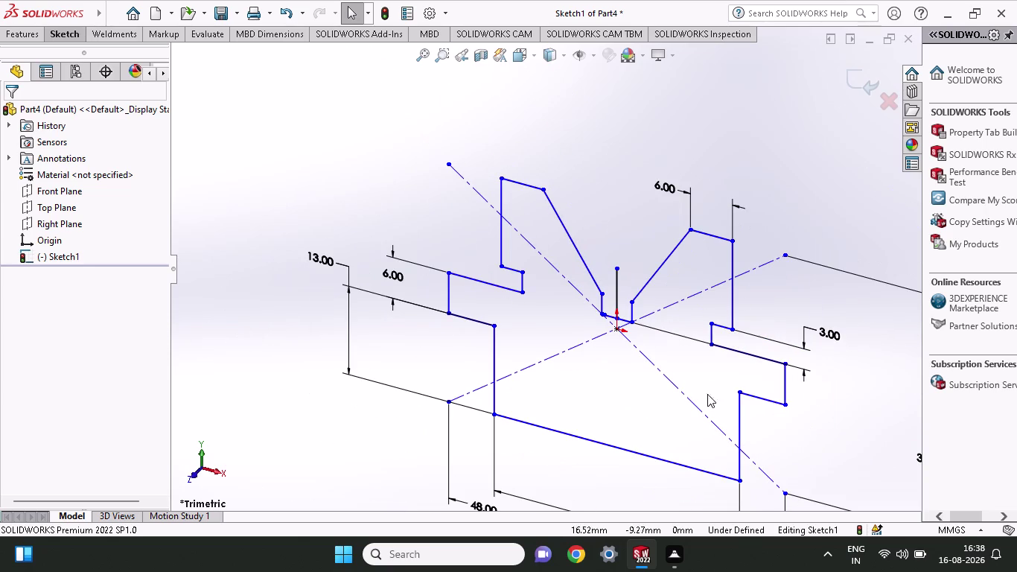
click(688, 336)
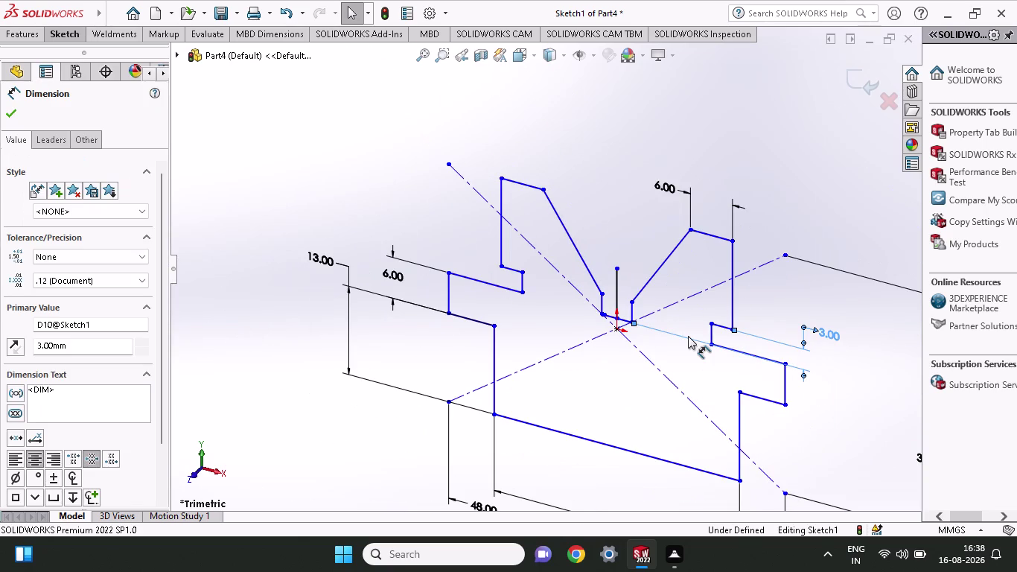
Extrude the closed V-block profile as a Blind 50 mm Boss-Extrude1.
click(12, 108)
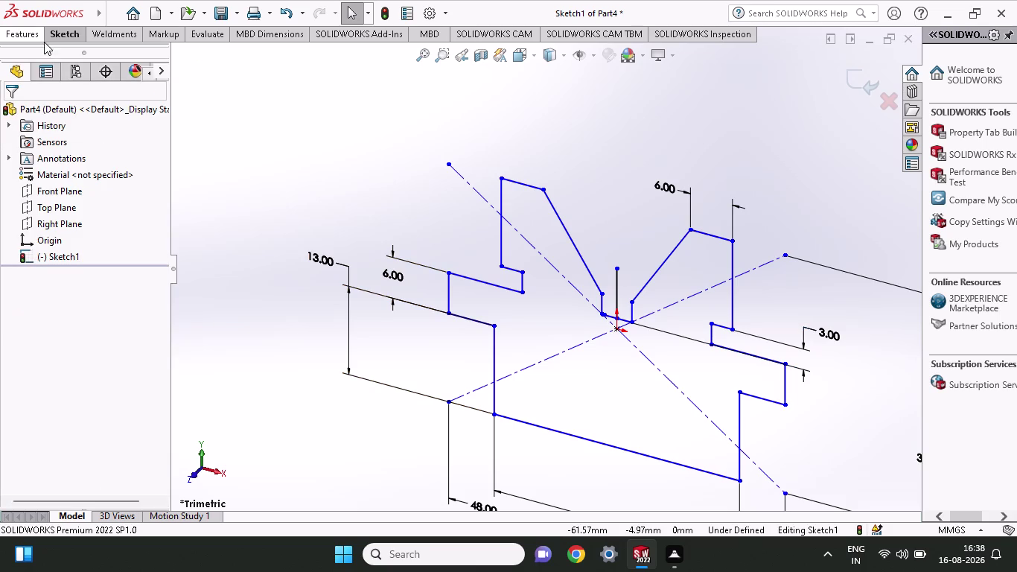
click(21, 32)
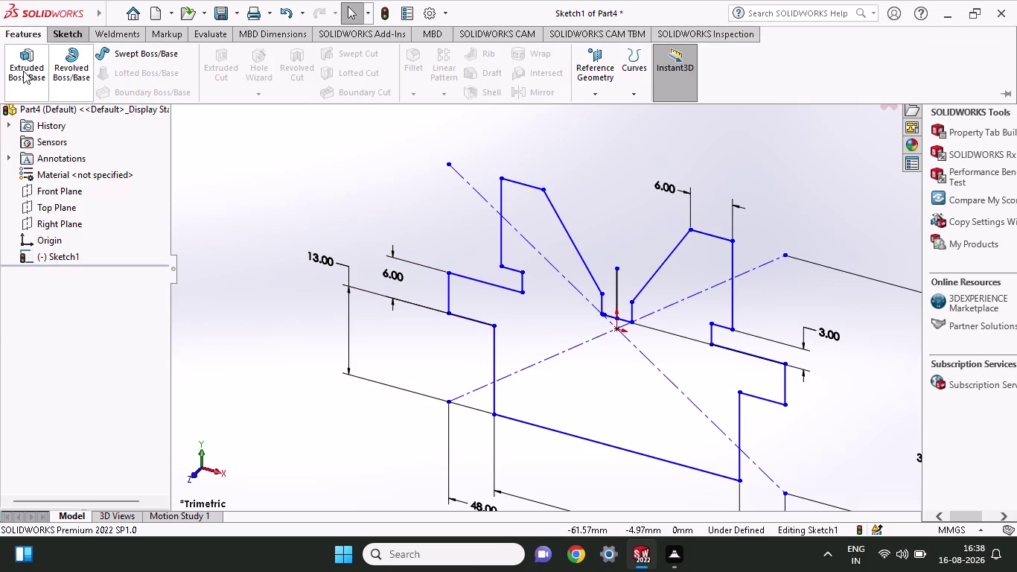
click(23, 71)
click(658, 370)
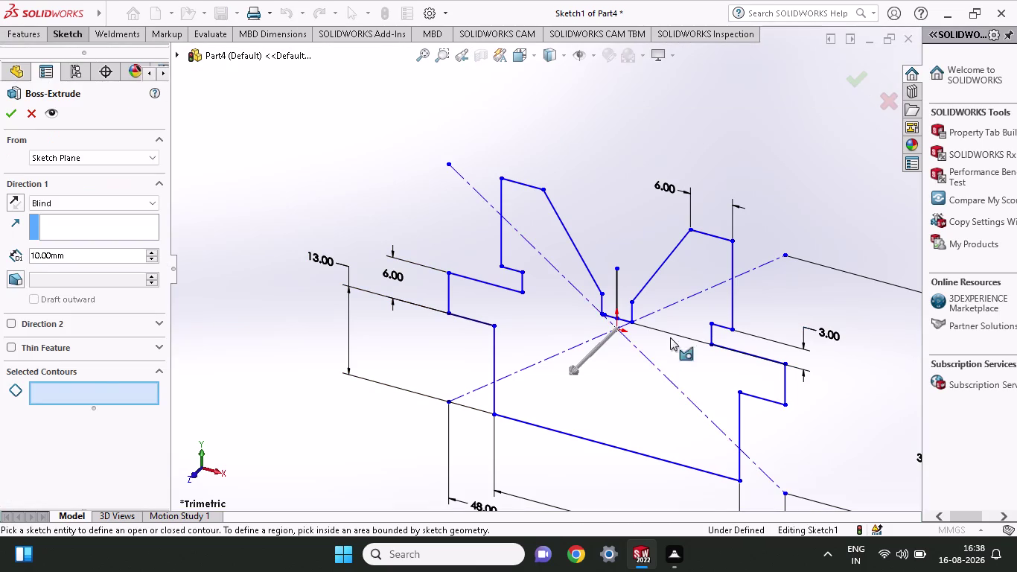
click(678, 322)
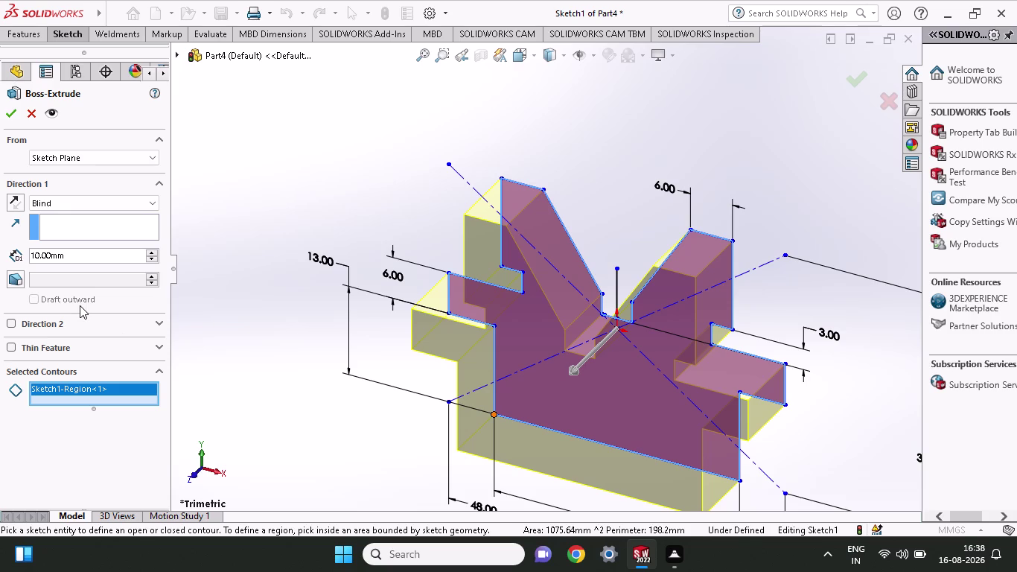
key(5)
drag(90, 253, 37, 255)
drag(38, 255, 0, 255)
text(50)
key(Return)
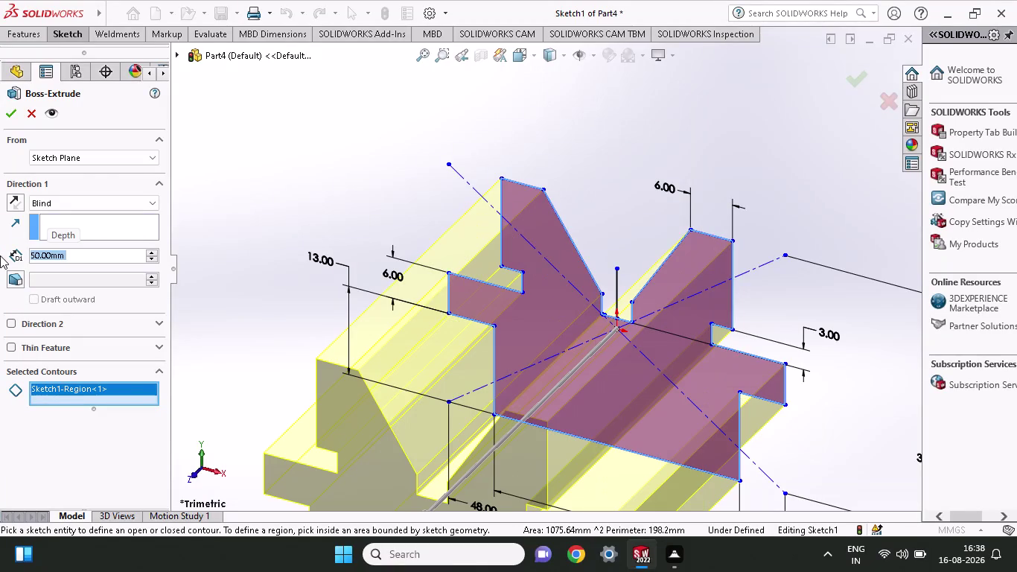
click(9, 111)
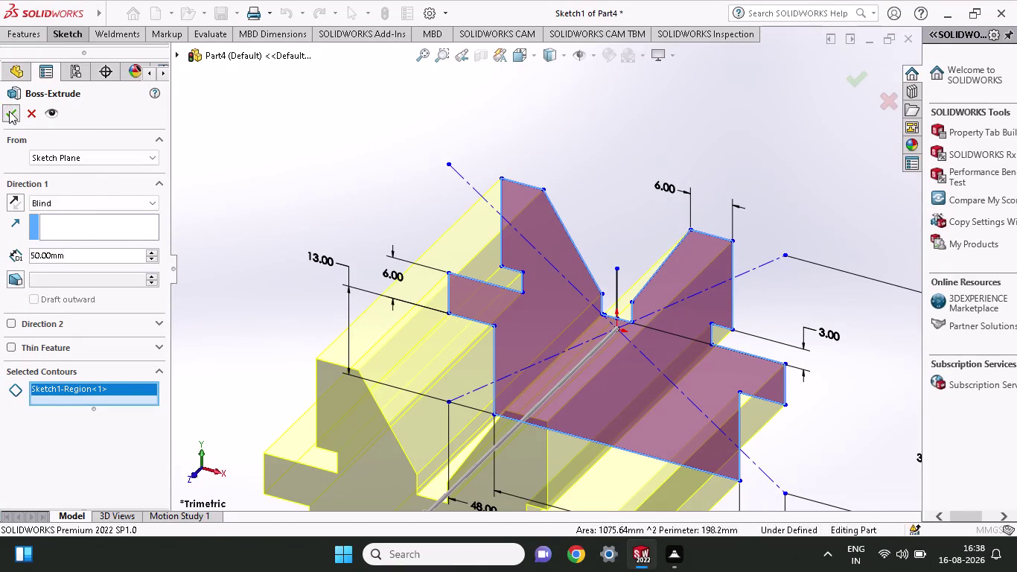
click(319, 220)
Orbit around the 50 mm V-block and select the flat V-groove bottom face.
scroll(up, 3)
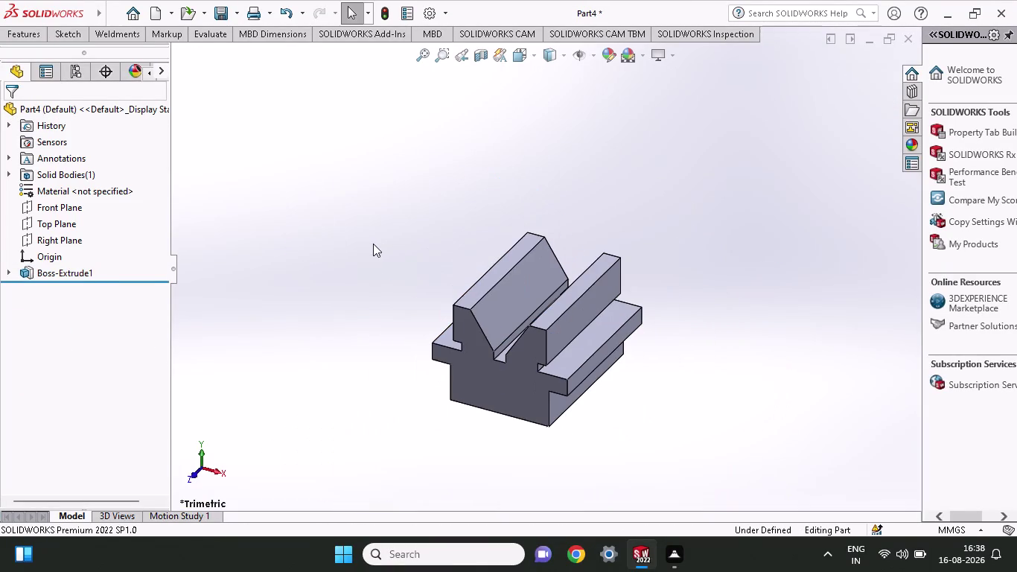
middle_drag(370, 320, 484, 373)
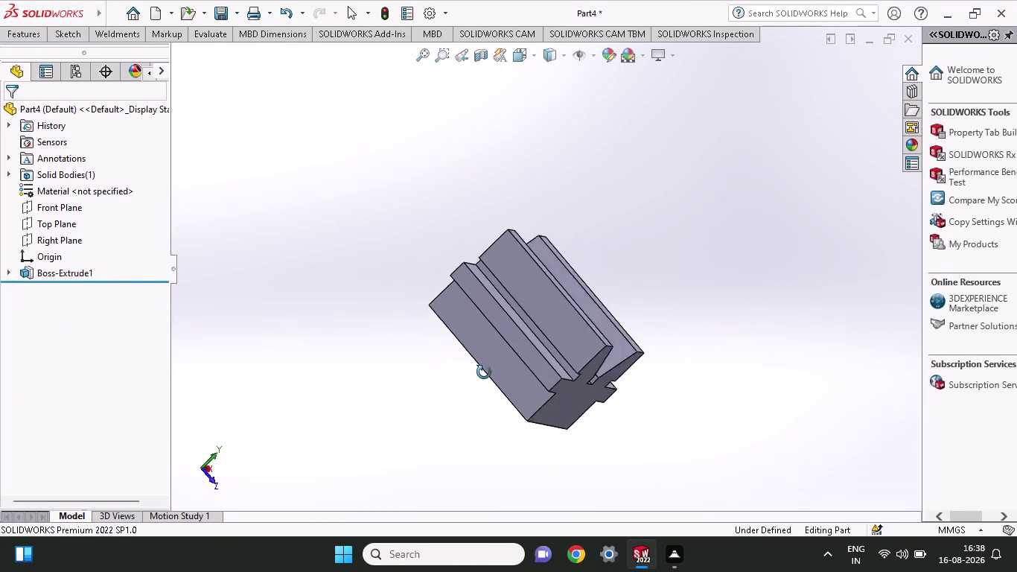
middle_drag(485, 373, 388, 348)
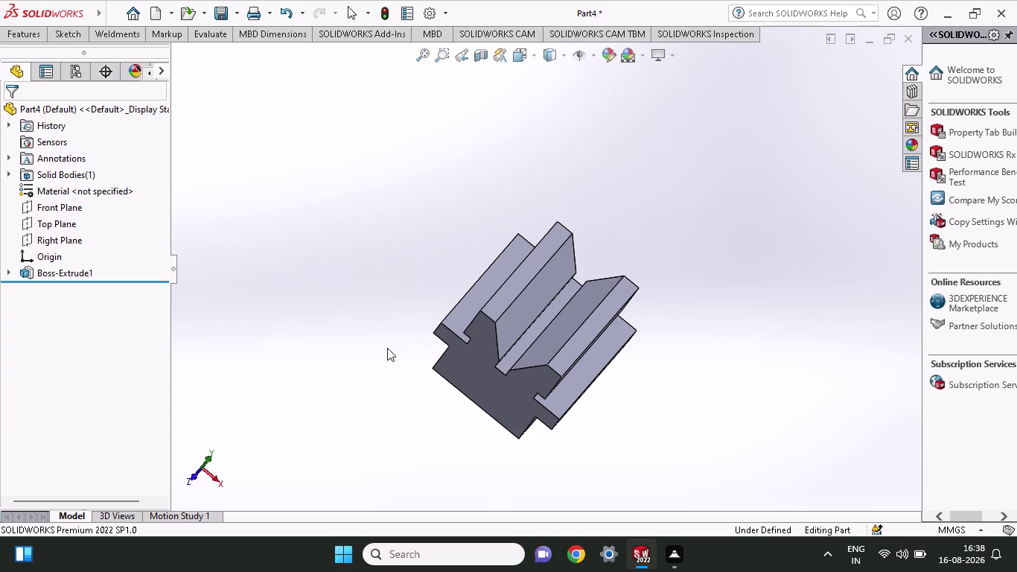
scroll(up, 3)
middle_drag(474, 419, 599, 540)
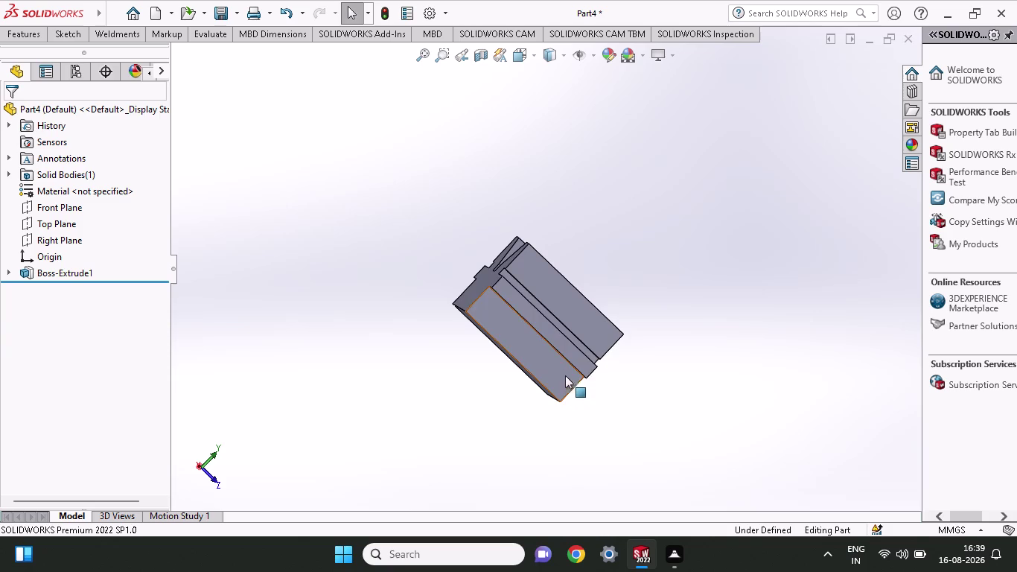
middle_drag(629, 433, 537, 491)
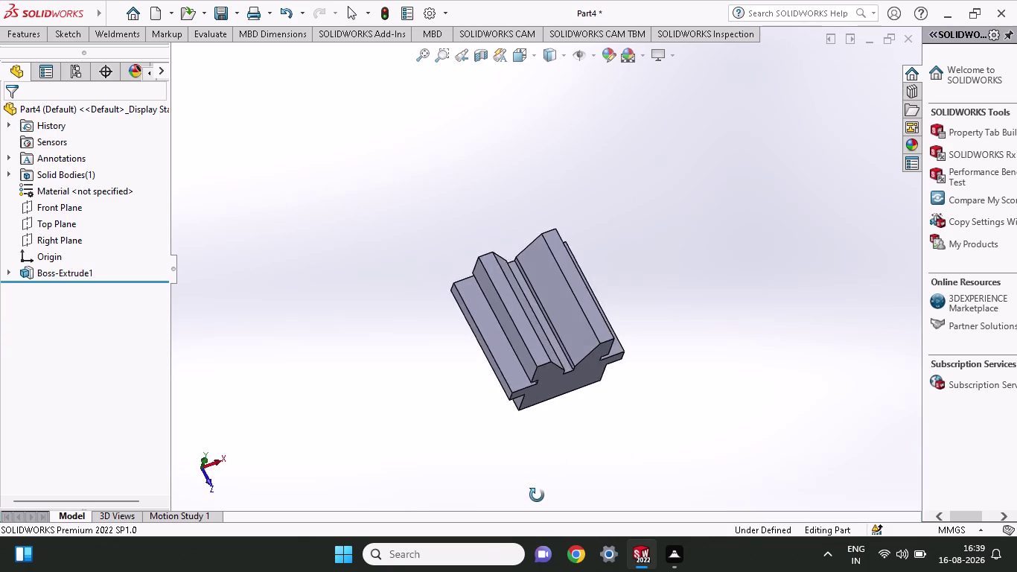
middle_drag(537, 490, 511, 532)
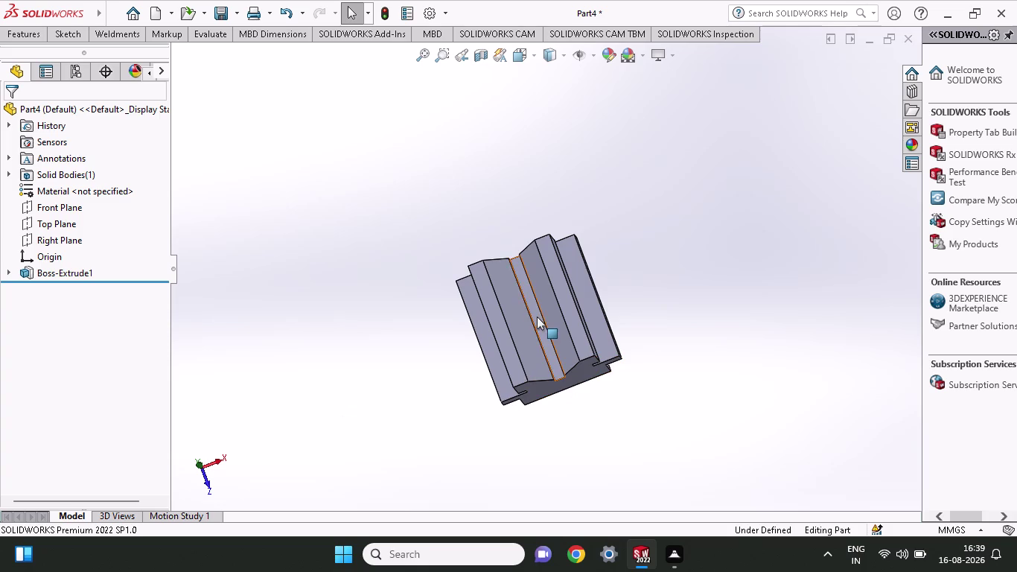
click(57, 32)
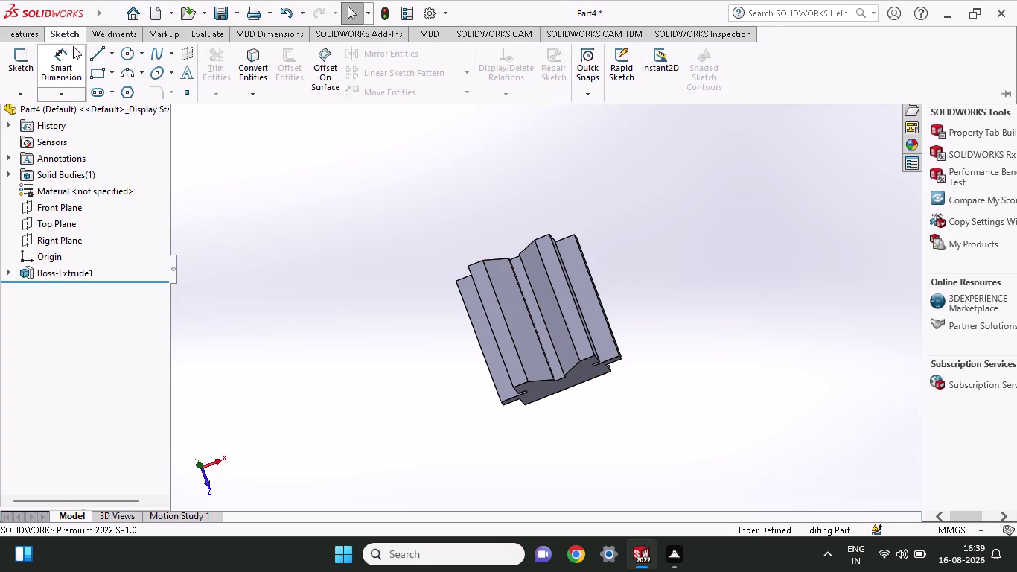
Start a sketch on the groove bottom face with a vertical construction line from top to bottom edge.
click(111, 56)
click(112, 92)
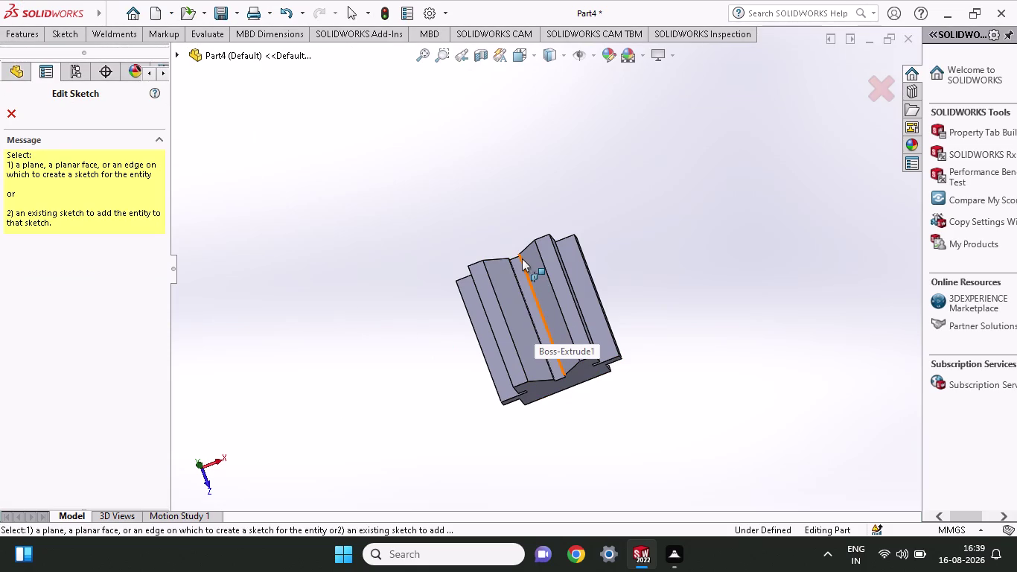
click(536, 319)
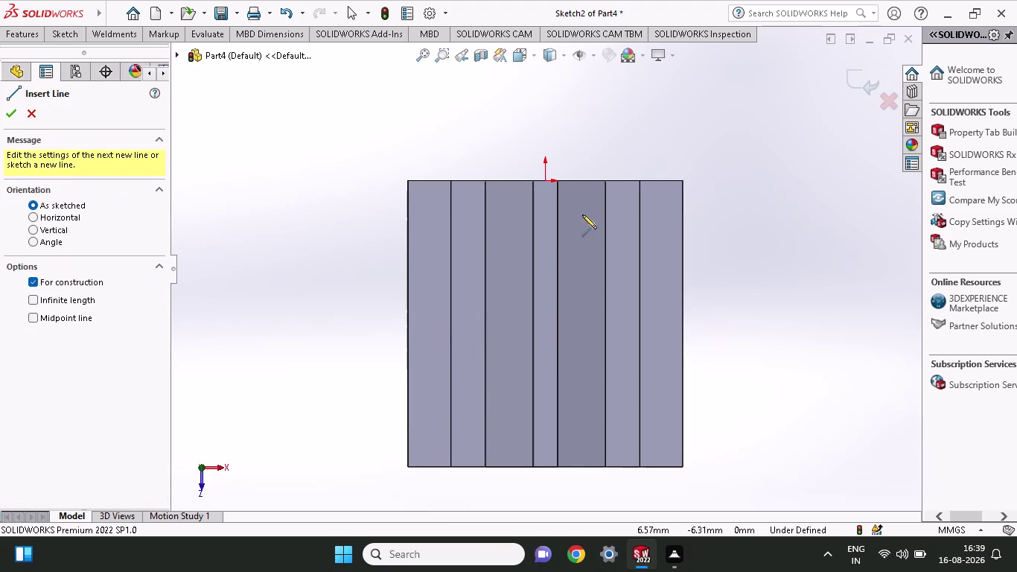
click(541, 181)
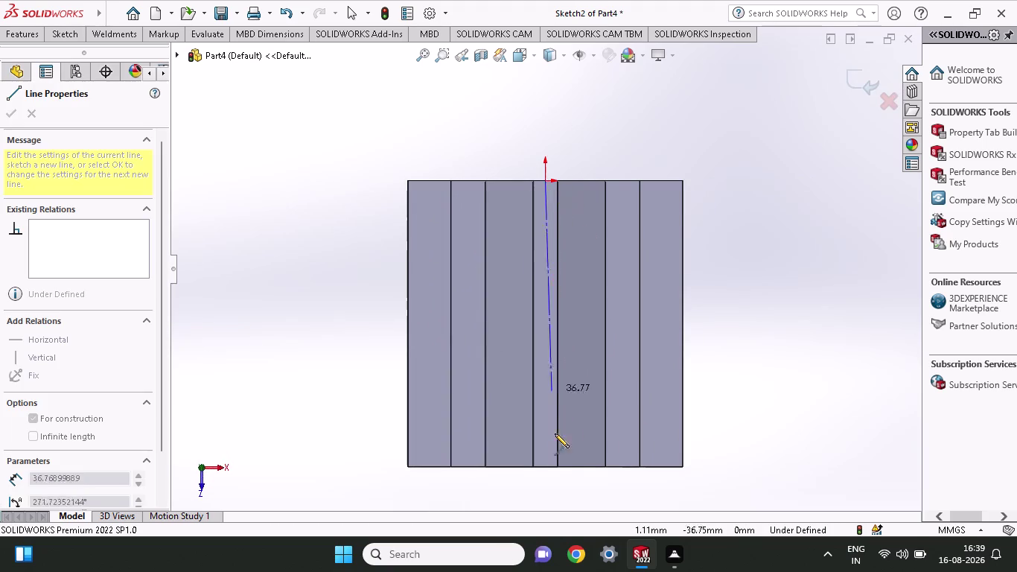
click(543, 465)
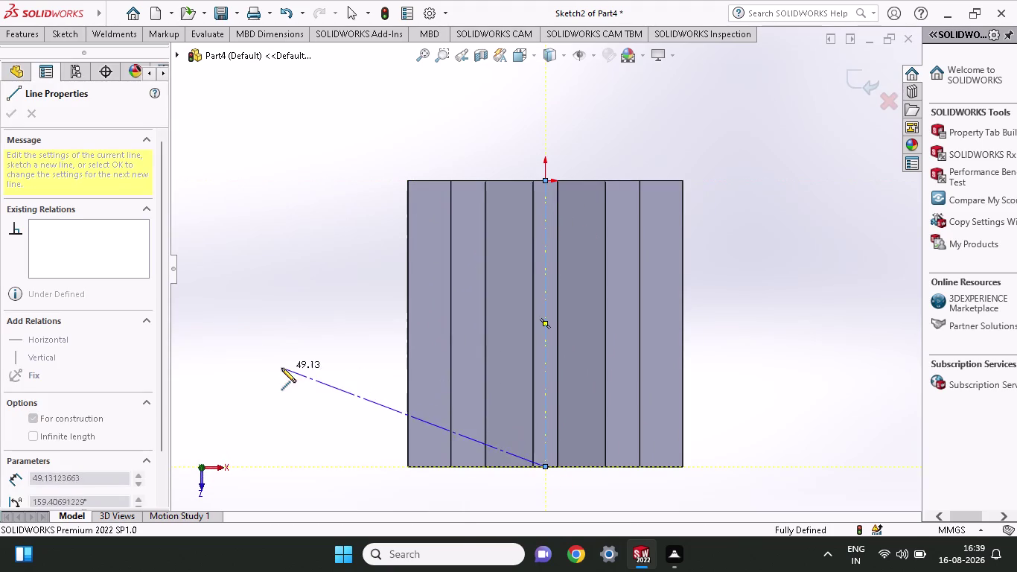
right_click(282, 368)
click(318, 383)
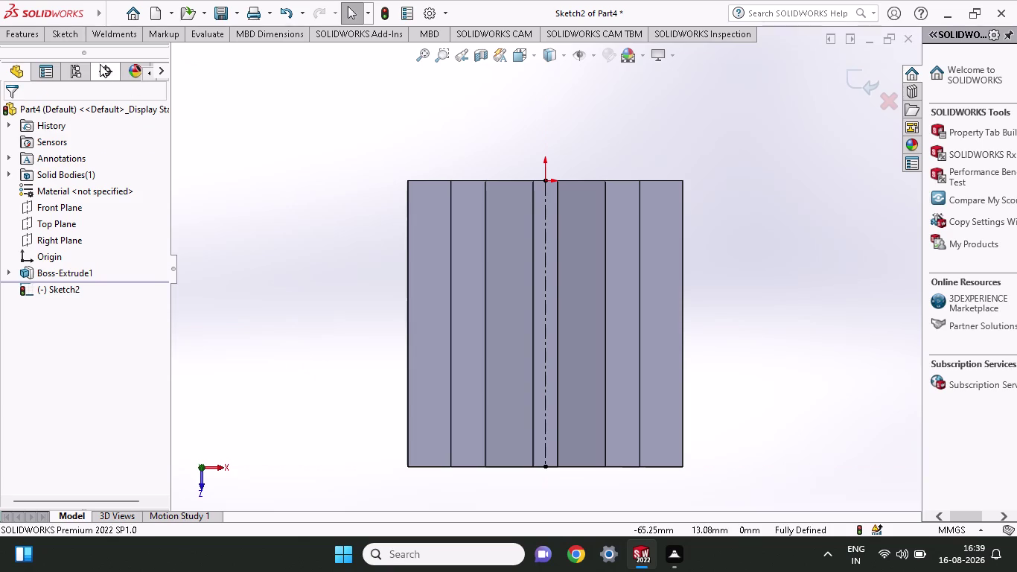
Draw a circle centred on the construction line and dimension its diameter to 4 mm.
click(70, 32)
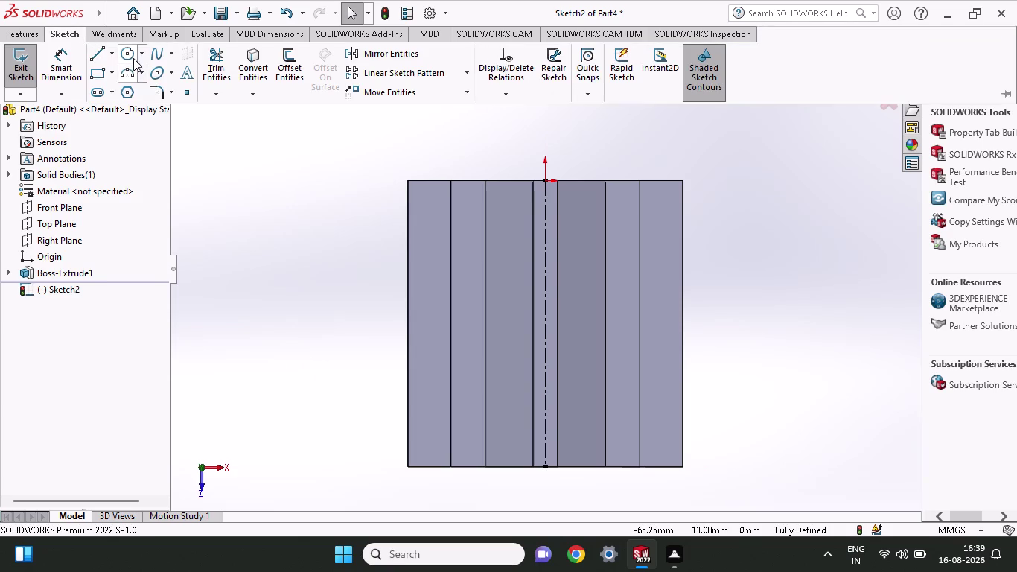
click(133, 58)
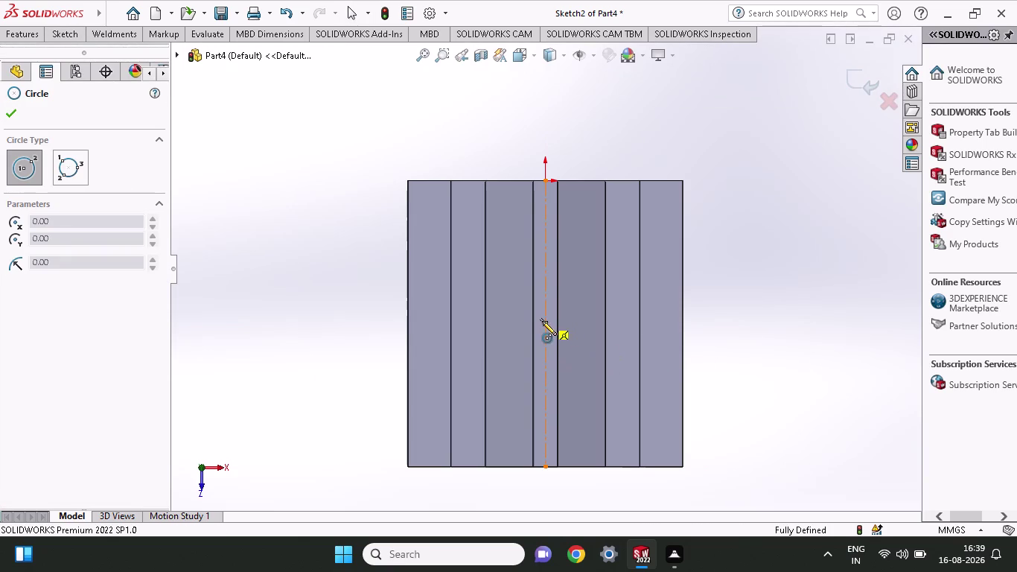
click(543, 322)
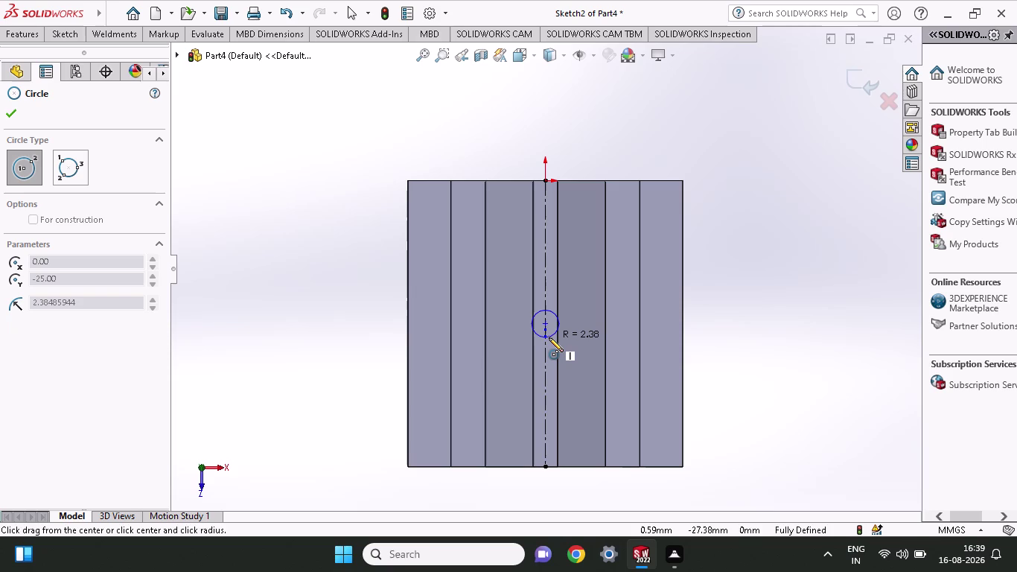
click(549, 337)
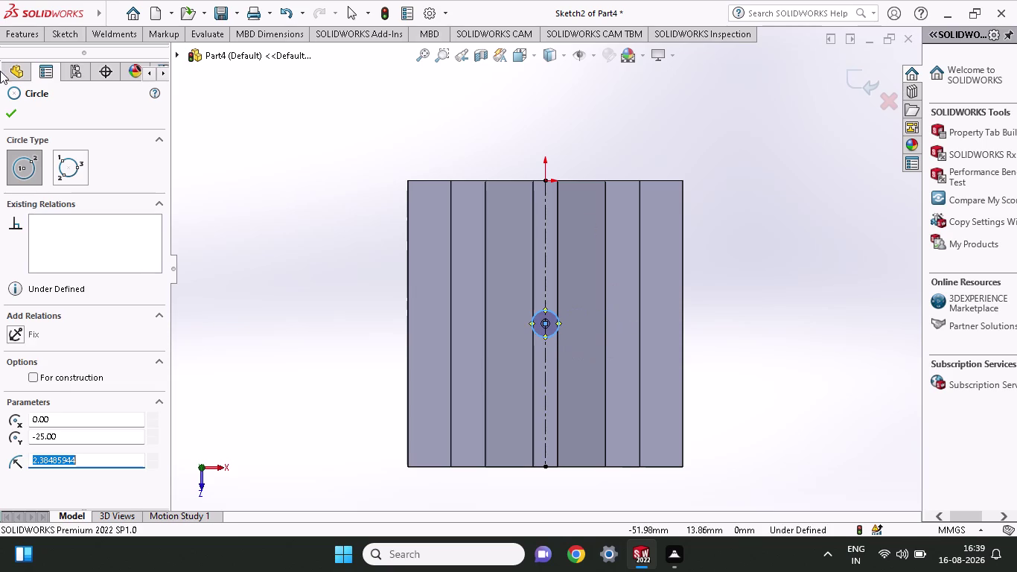
click(77, 41)
click(80, 62)
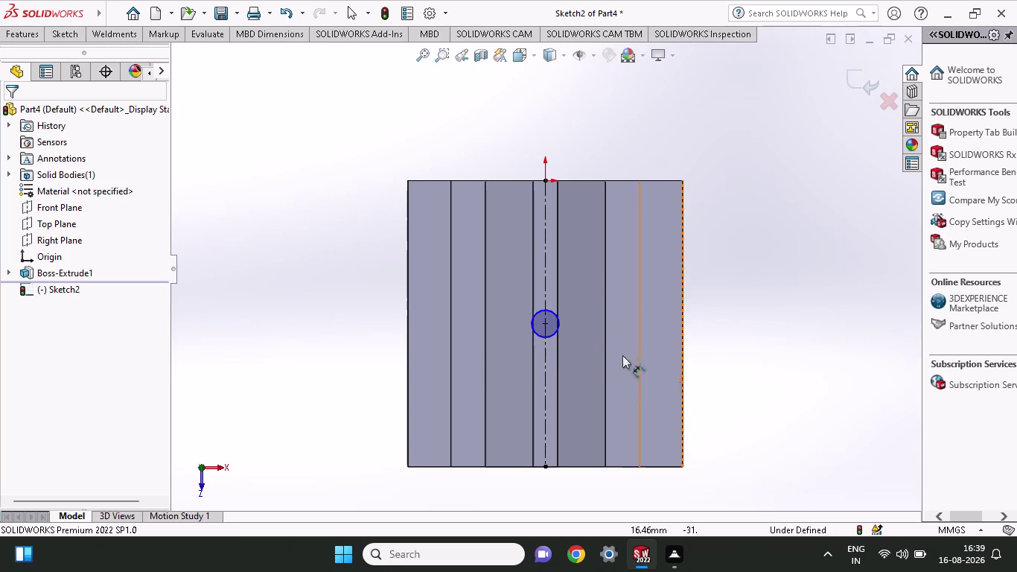
click(535, 335)
click(302, 351)
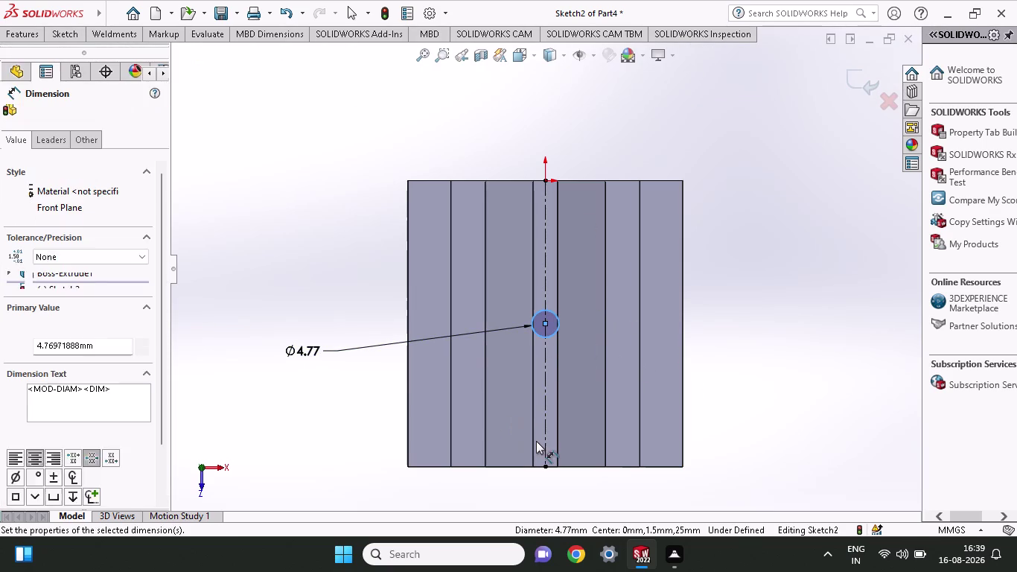
key(4)
key(Return)
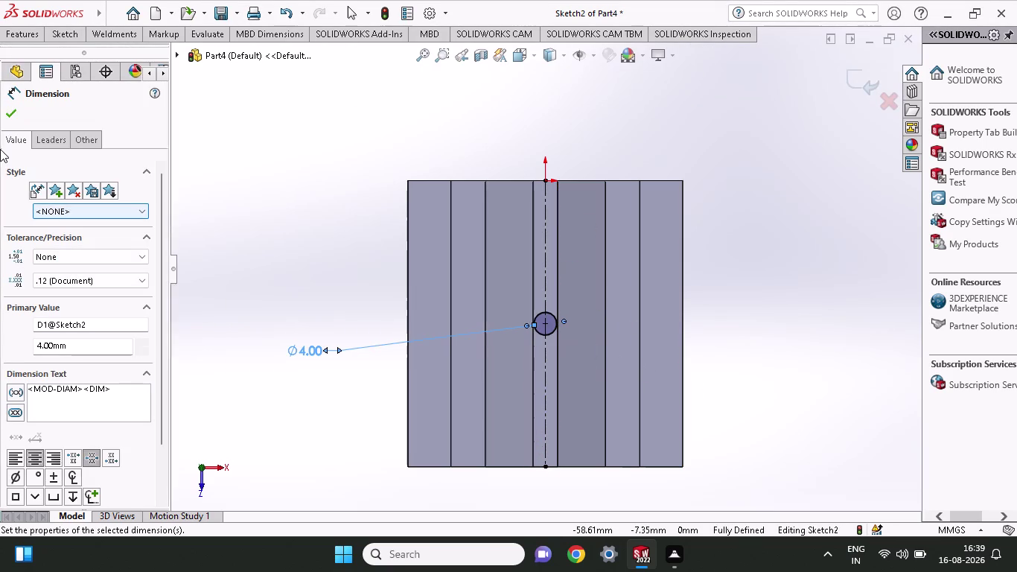
click(9, 125)
click(11, 116)
click(40, 36)
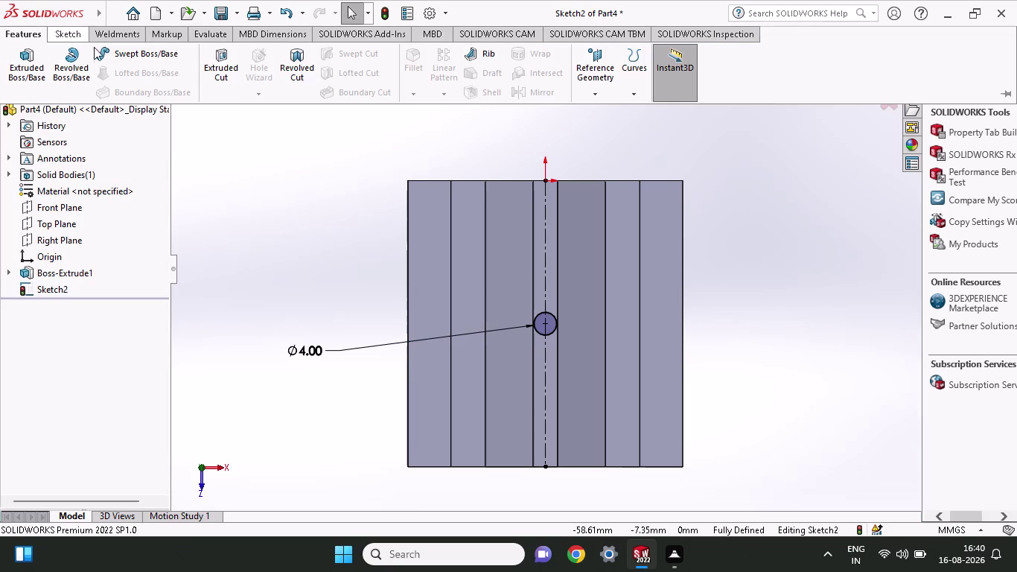
Extrude-cut the 4 mm circle with a Through All end condition.
click(207, 64)
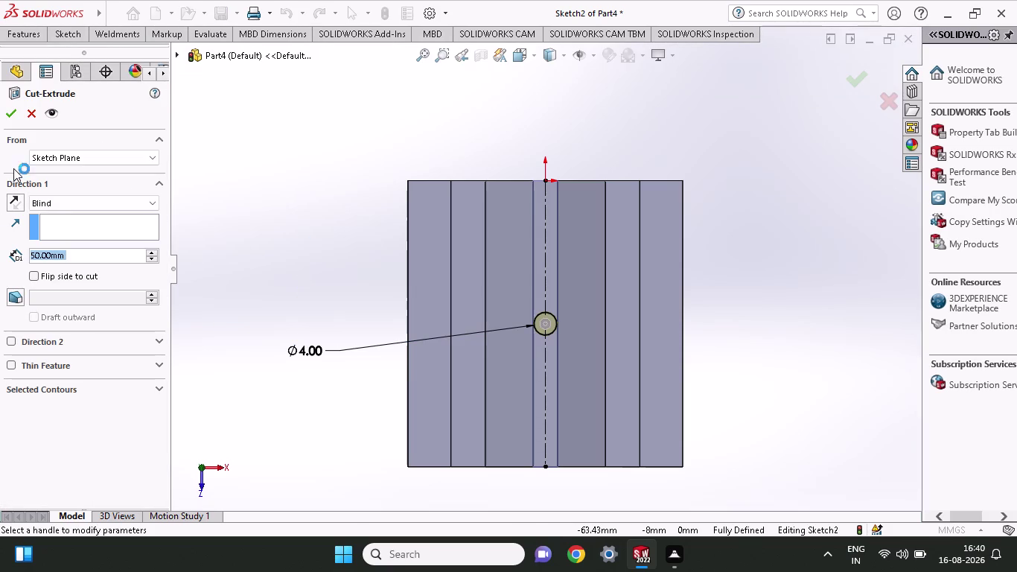
click(64, 205)
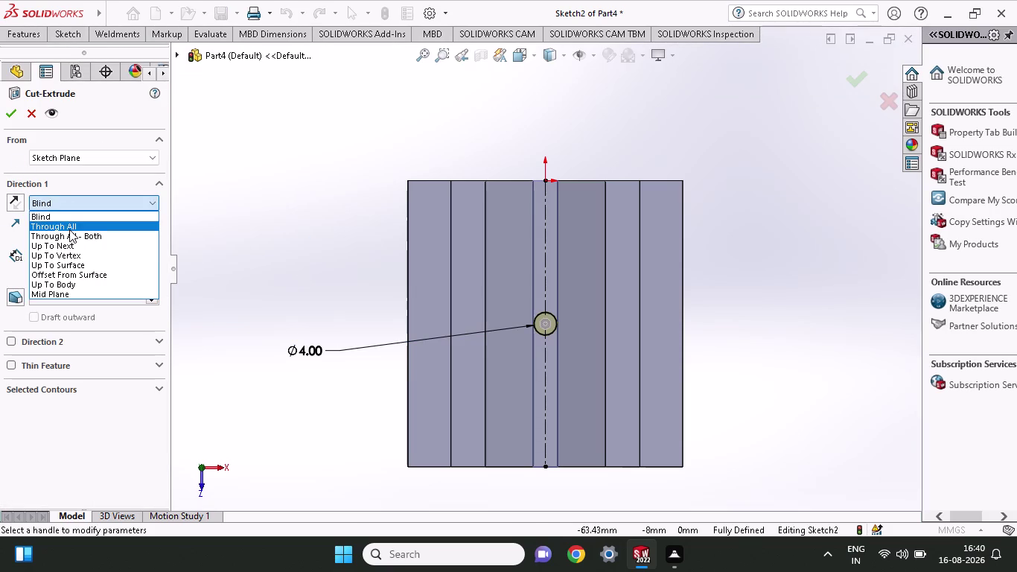
click(69, 229)
click(9, 115)
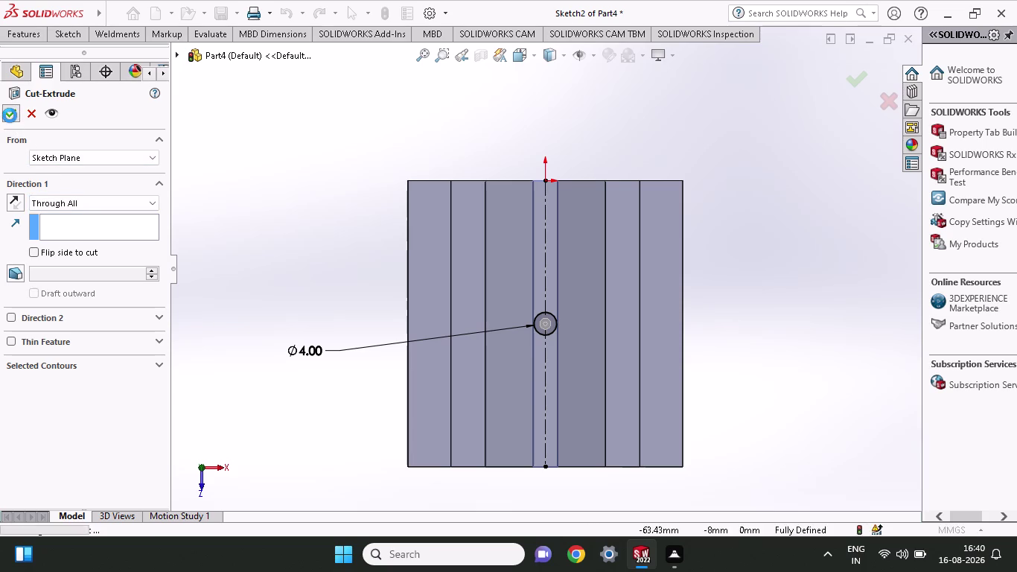
Orbit and zoom the model to inspect the through hole in the groove.
middle_drag(286, 319, 303, 190)
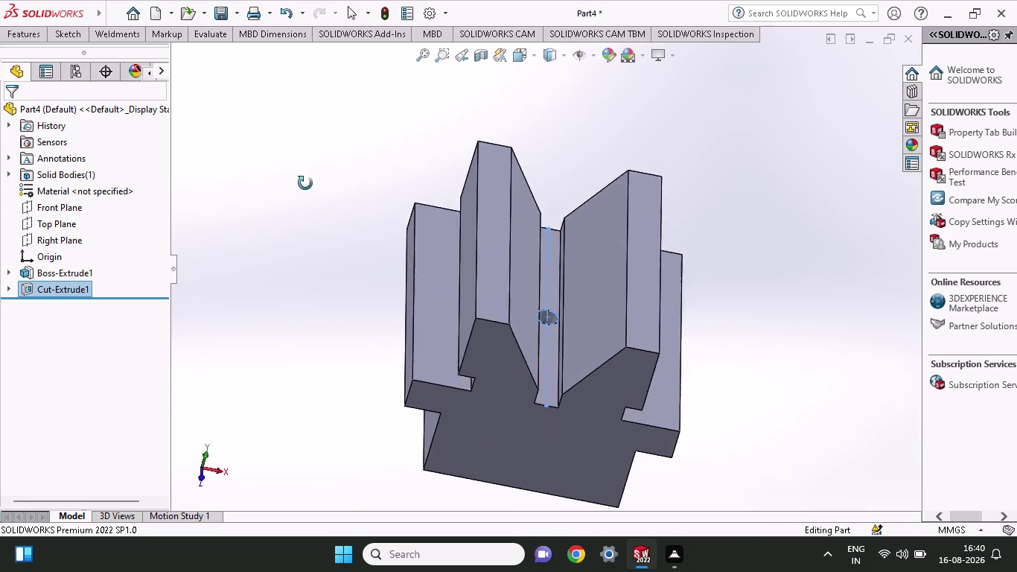
middle_drag(303, 190, 330, 302)
click(331, 302)
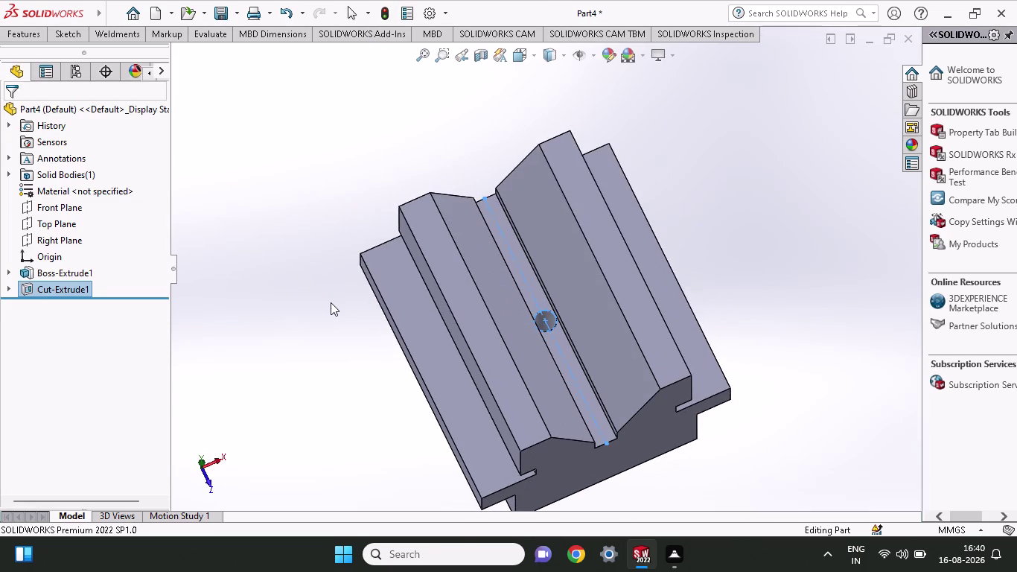
scroll(up, 3)
middle_drag(374, 313, 378, 322)
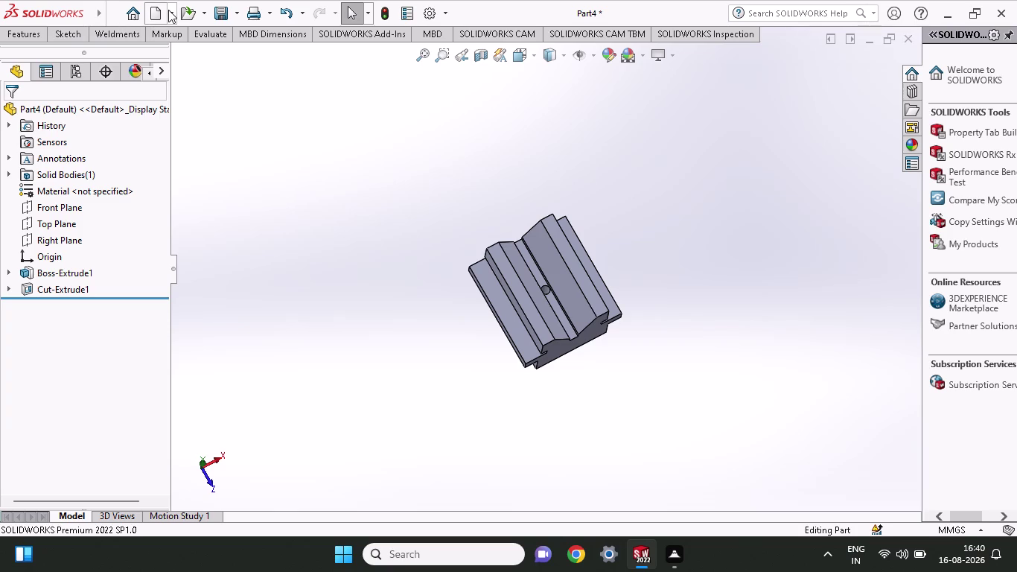
click(169, 10)
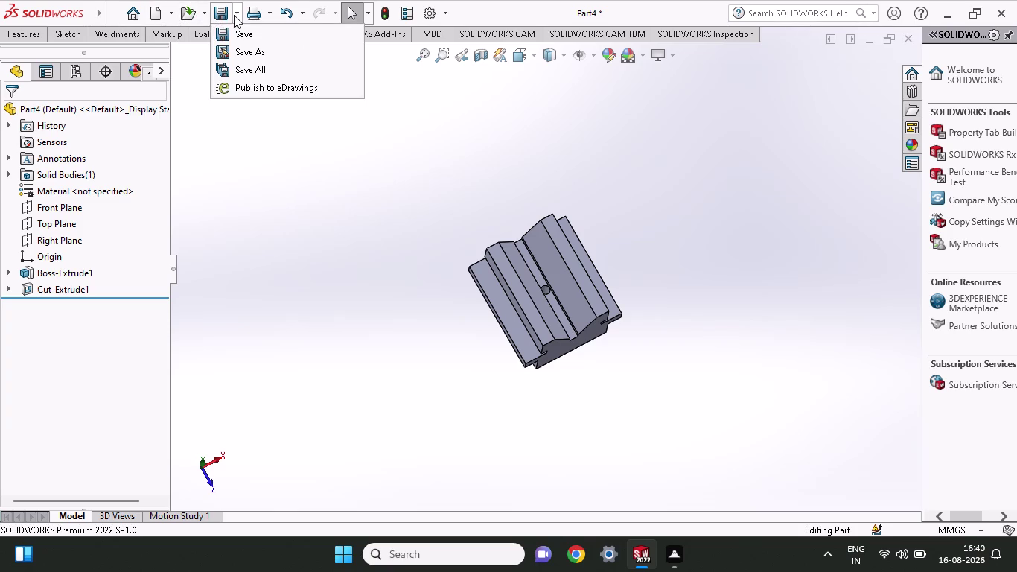
Save As, replacing the name Part4 with v-block-2.
double_click(234, 15)
click(237, 19)
click(242, 32)
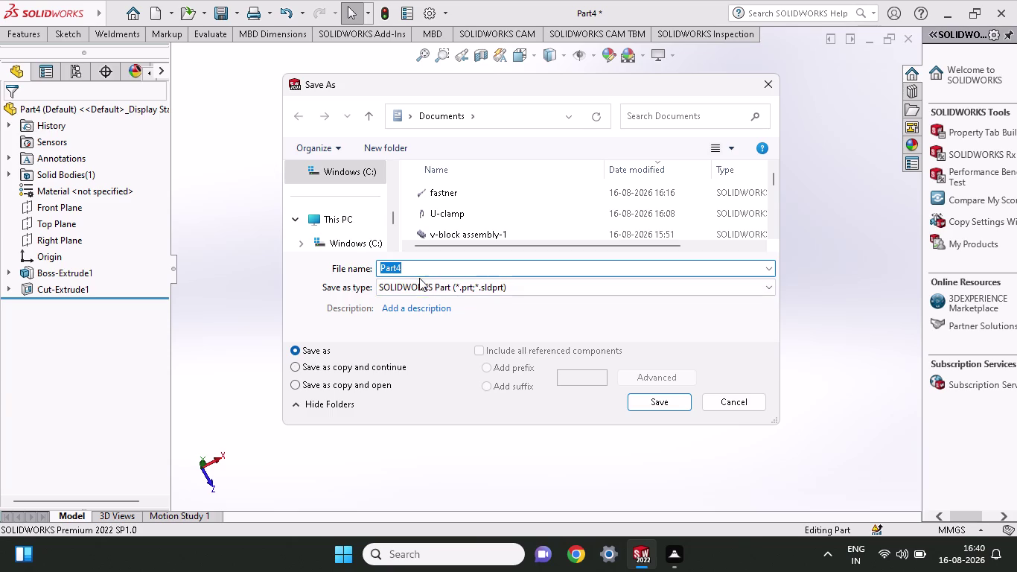
drag(418, 260, 366, 281)
drag(405, 269, 342, 279)
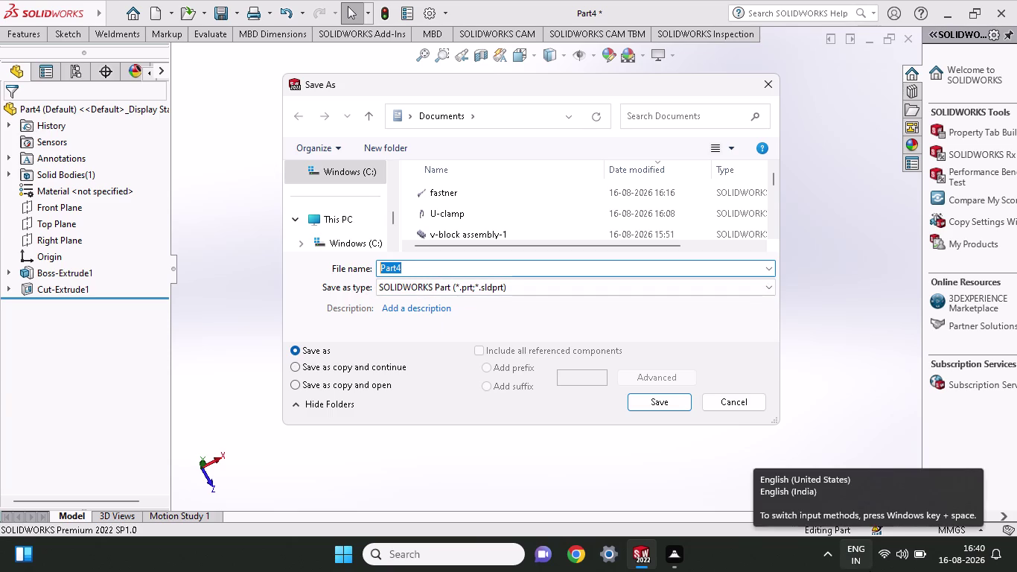
text(v-)
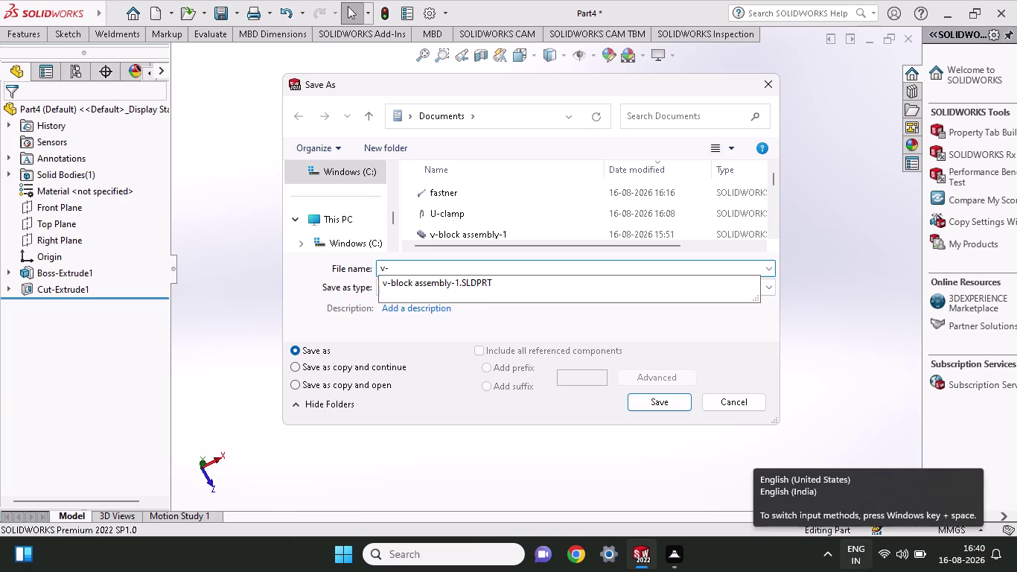
text(block)
text(-)
key(2)
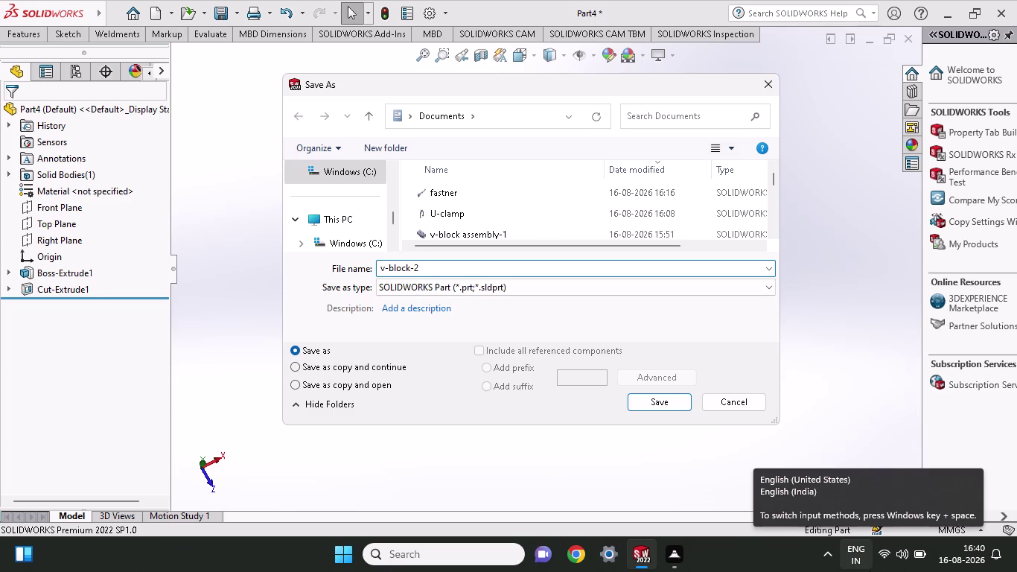
click(673, 405)
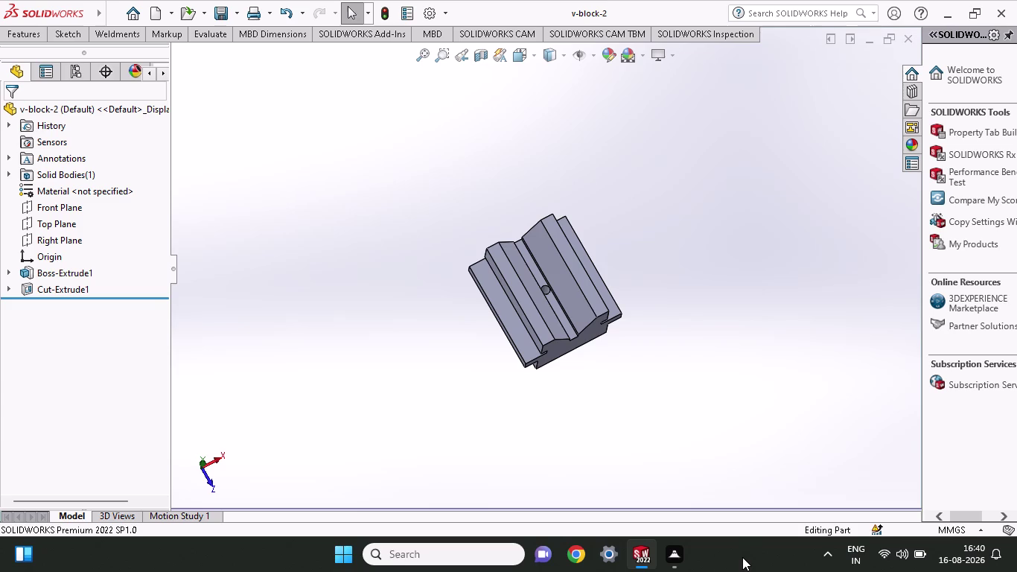
drag(1016, 467, 1000, 484)
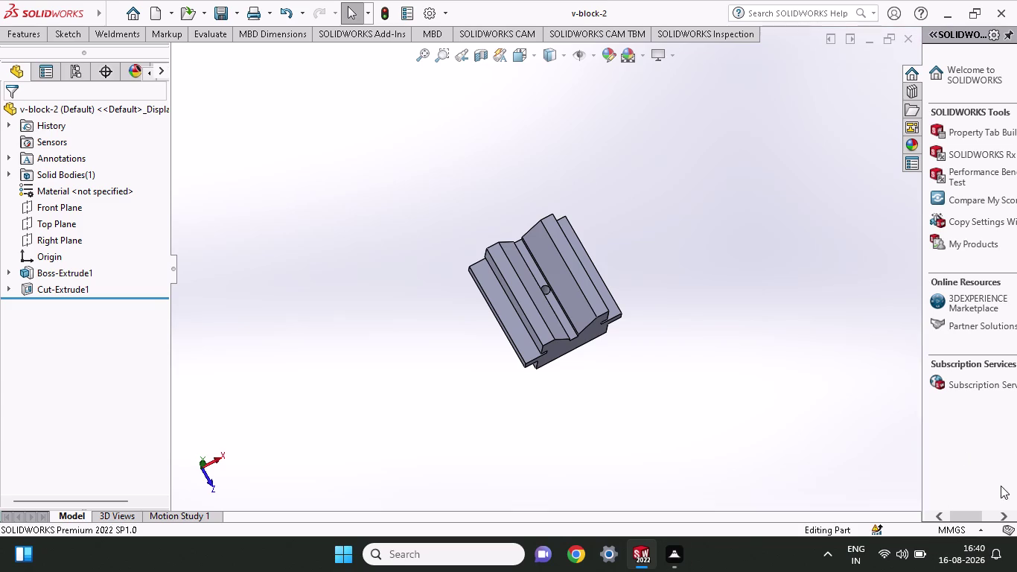